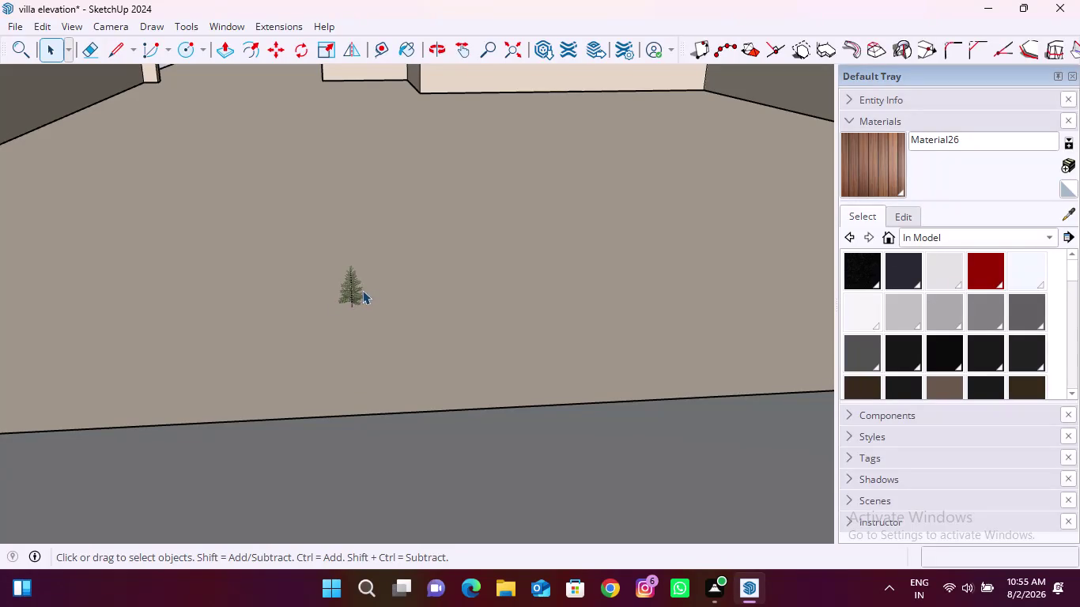
Attempt to resize the pine tree on the porch with Scale, then cancel.
click(358, 291)
key(s)
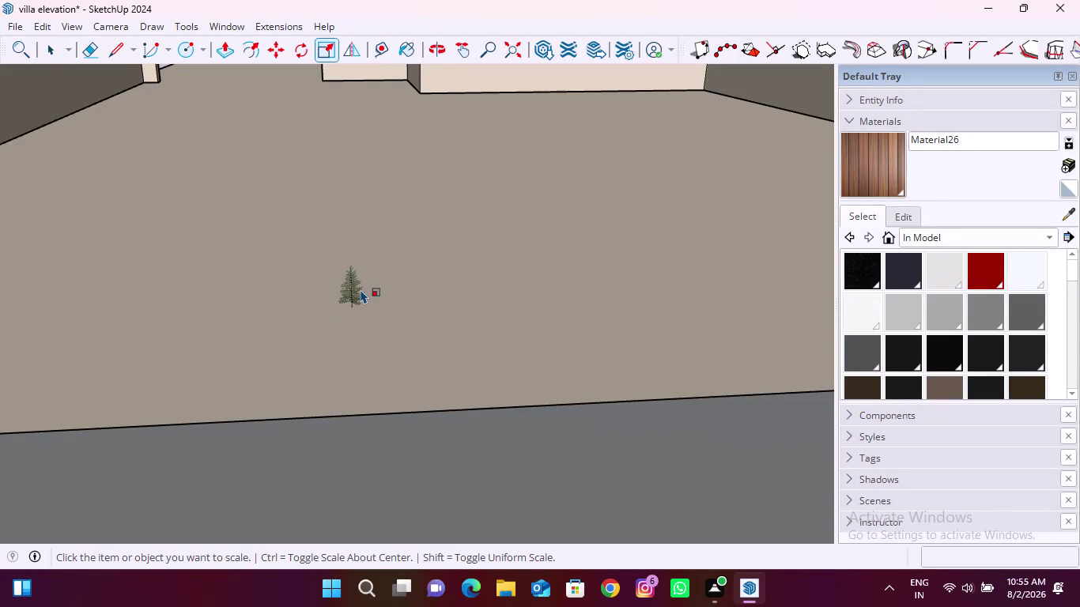
drag(361, 282, 402, 277)
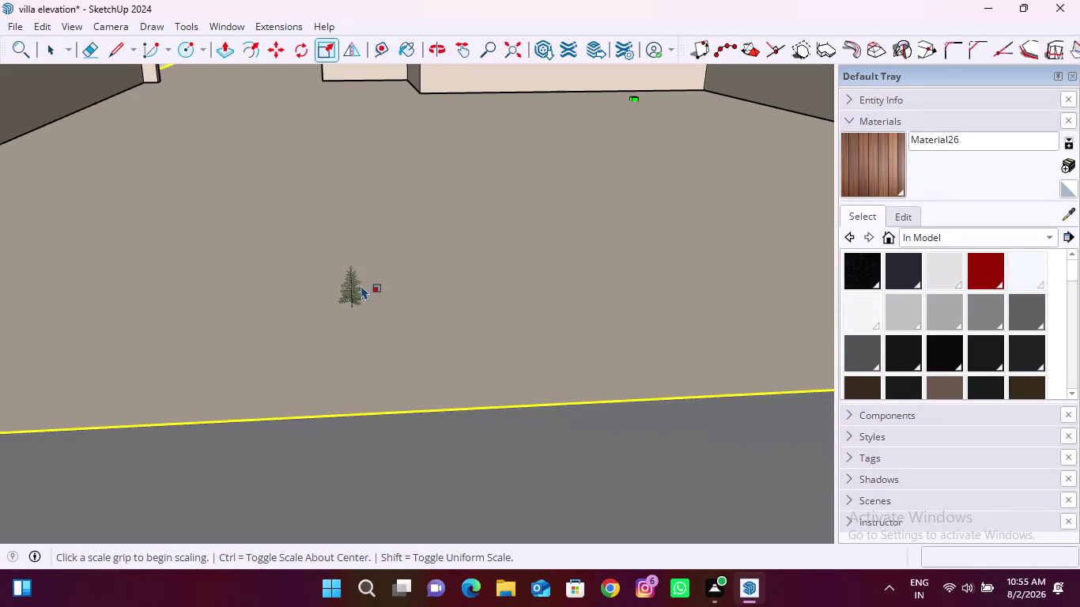
scroll(down, 3)
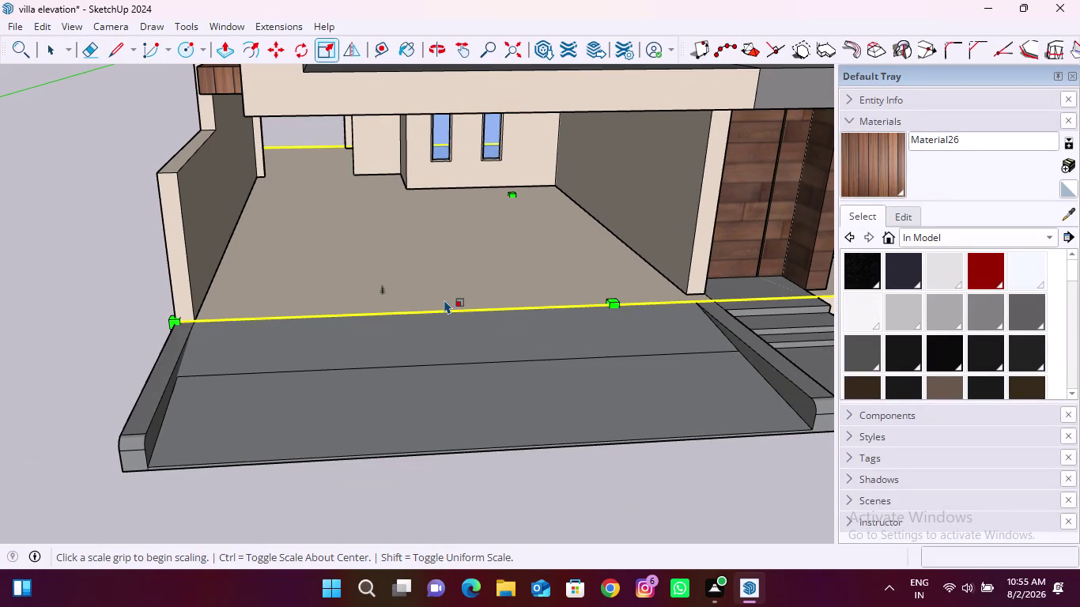
key(Escape)
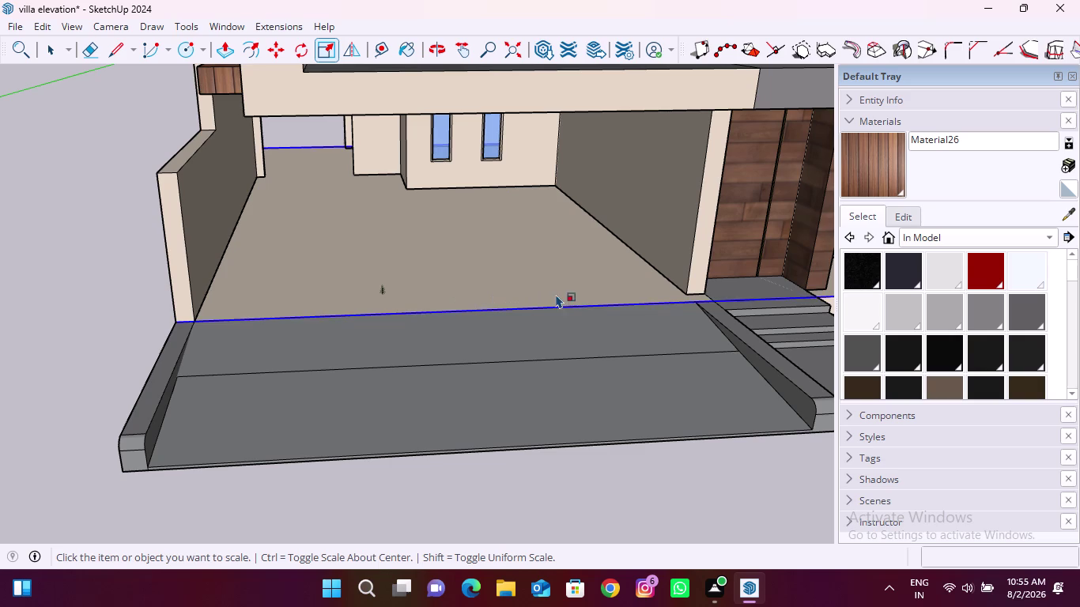
key(Escape)
click(384, 291)
scroll(up, 3)
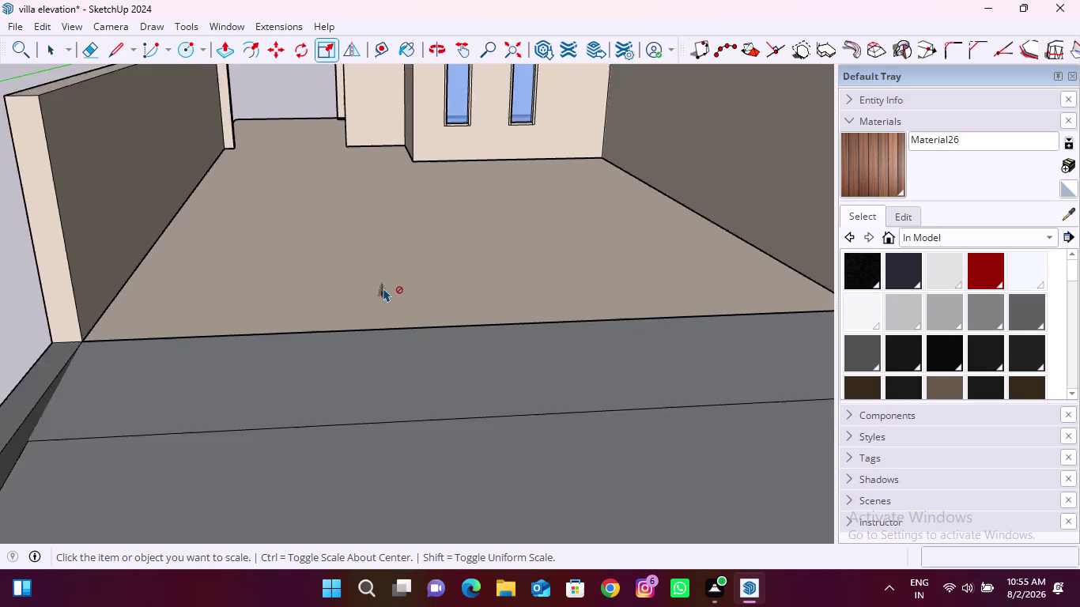
scroll(up, 3)
click(383, 291)
click(384, 298)
key(Escape)
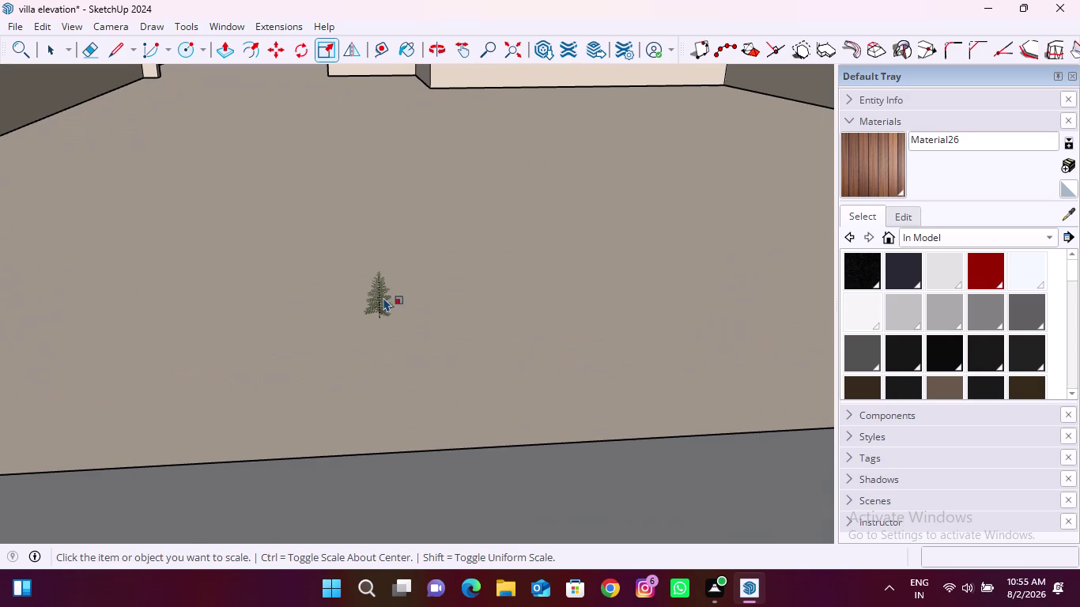
key(space)
Move the pine tree off the porch onto the ground in front of the villa.
click(383, 297)
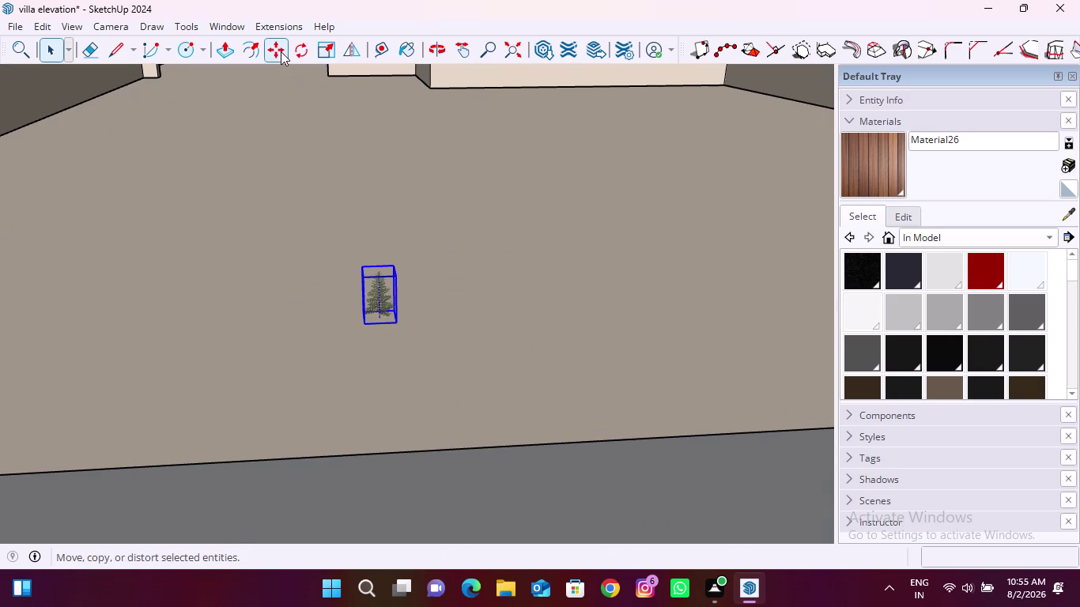
click(281, 52)
click(388, 280)
scroll(down, 3)
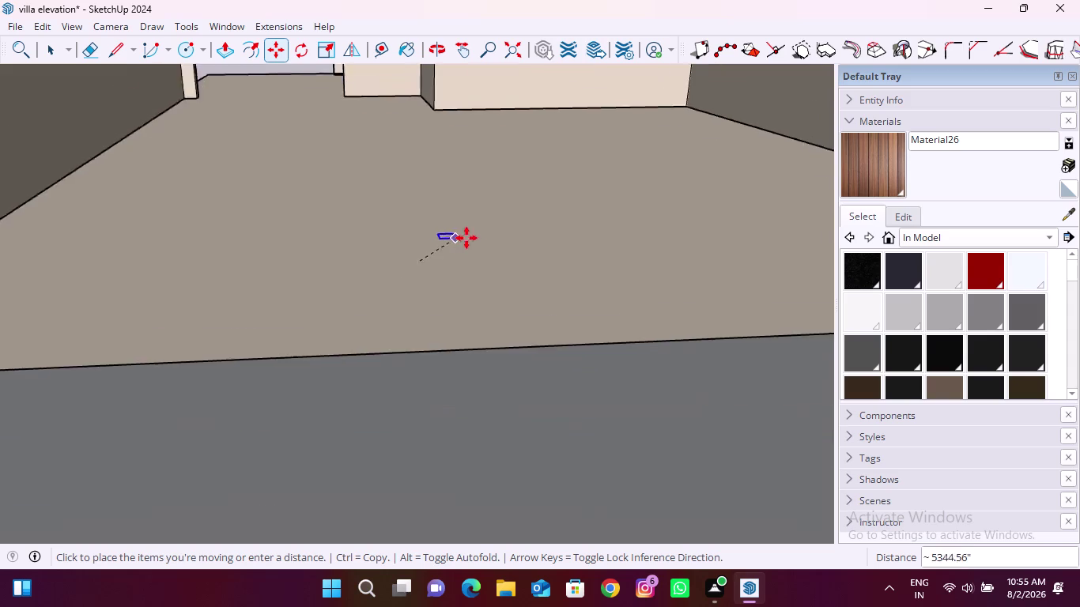
scroll(down, 3)
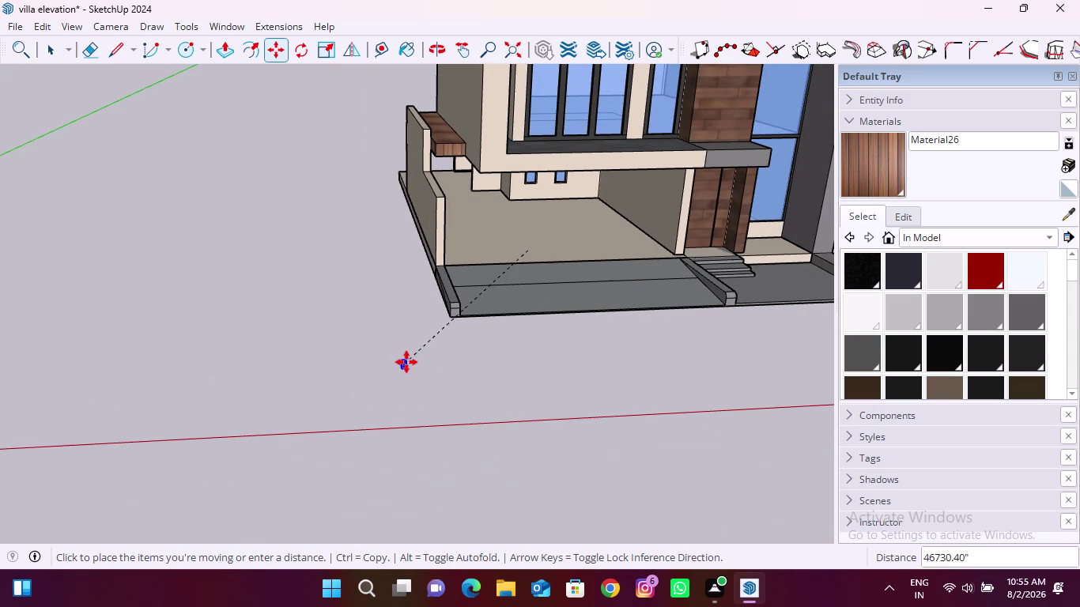
click(368, 371)
scroll(up, 3)
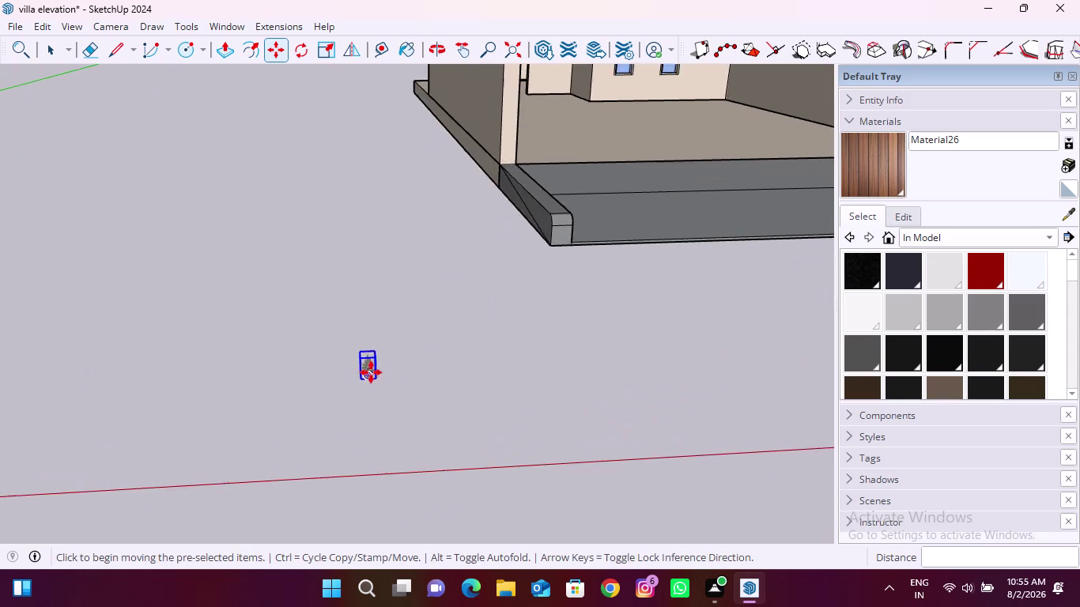
scroll(up, 3)
key(space)
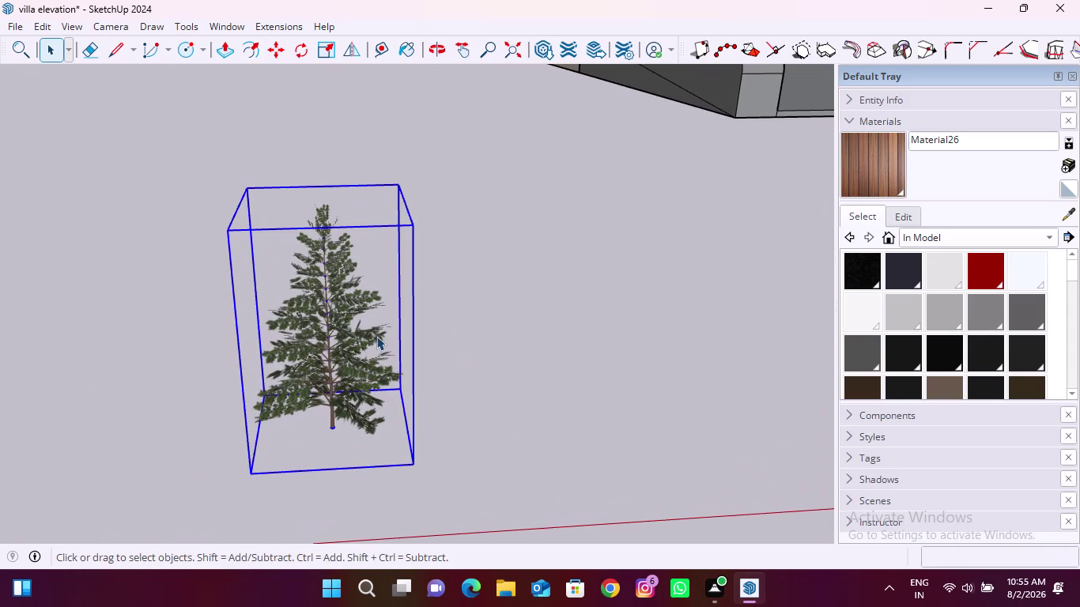
Scale the tree down to a small size and bring the villa back into view.
key(s)
scroll(down, 3)
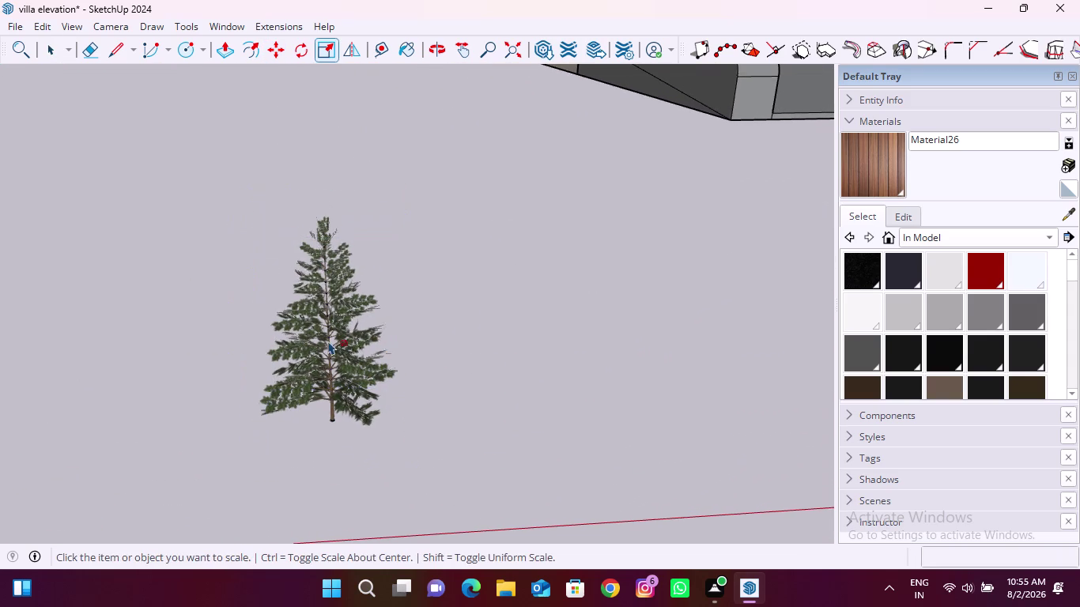
scroll(down, 3)
click(320, 347)
drag(306, 354, 307, 355)
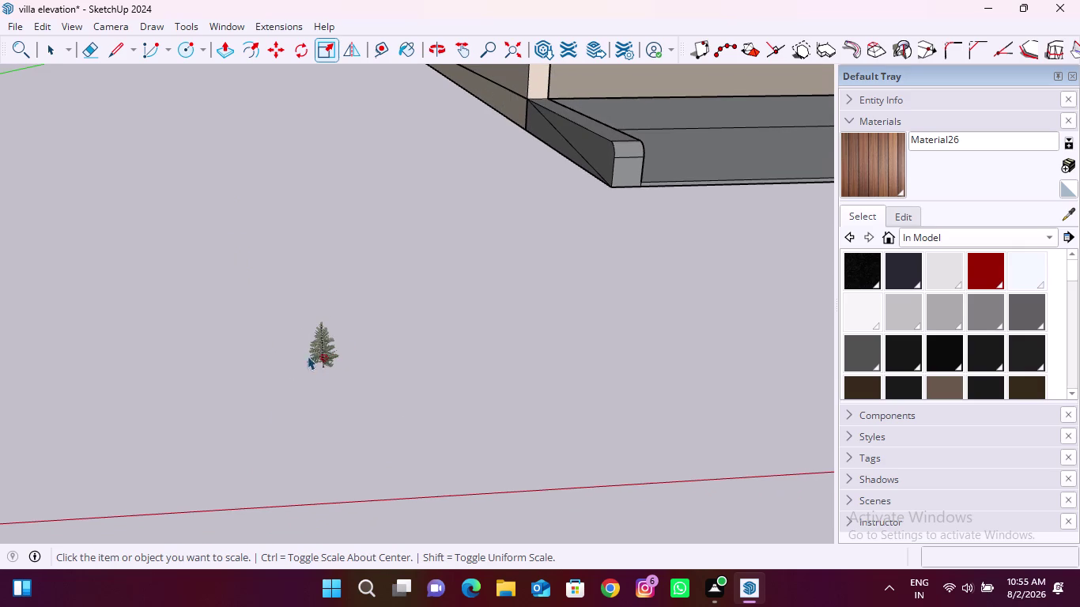
drag(307, 355, 329, 349)
drag(337, 347, 346, 343)
drag(366, 337, 349, 336)
drag(345, 336, 372, 337)
scroll(down, 3)
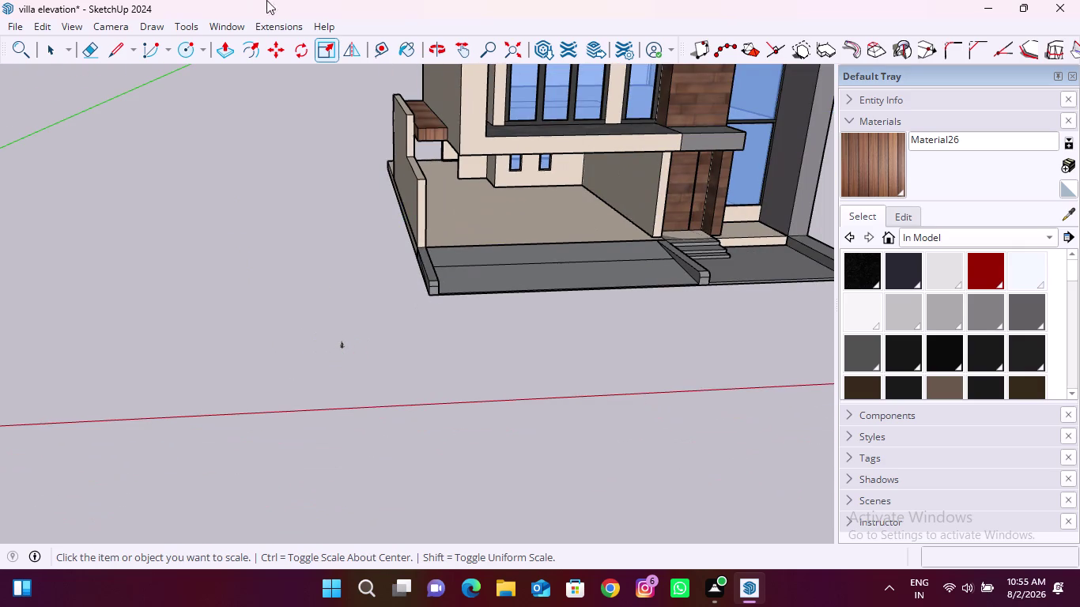
click(228, 26)
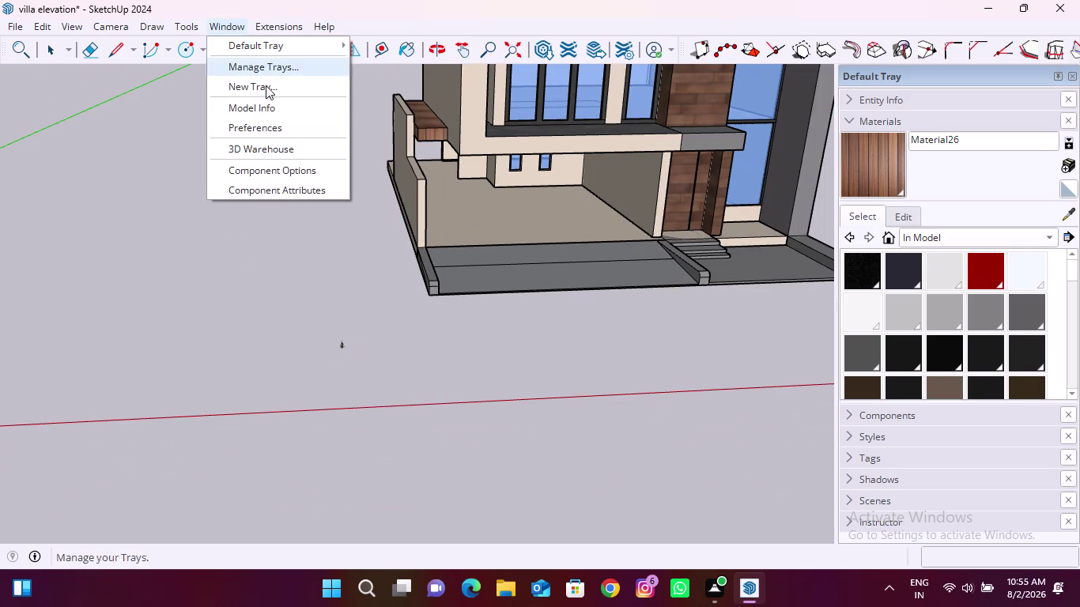
Download a tree from 3D Warehouse results into the villa file, dismissing the version warning.
click(263, 150)
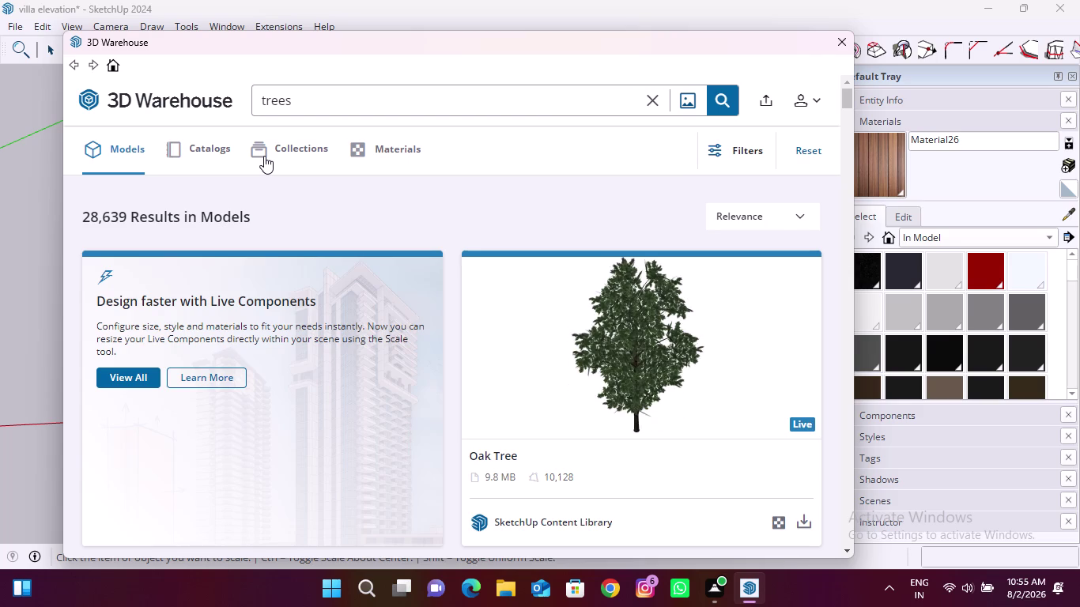
scroll(down, 3)
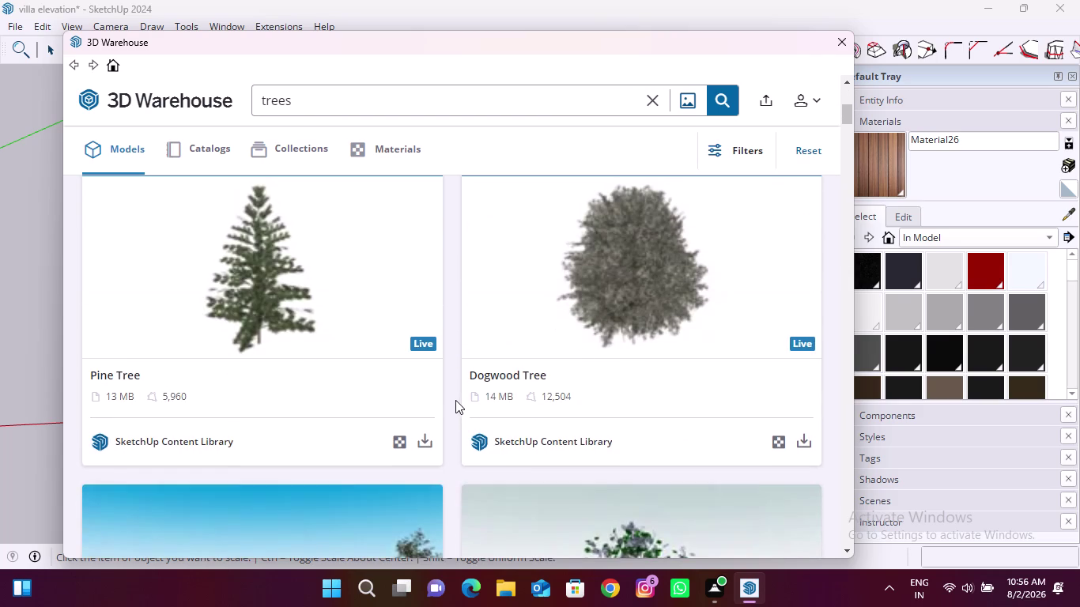
scroll(down, 3)
scroll(down, 3)
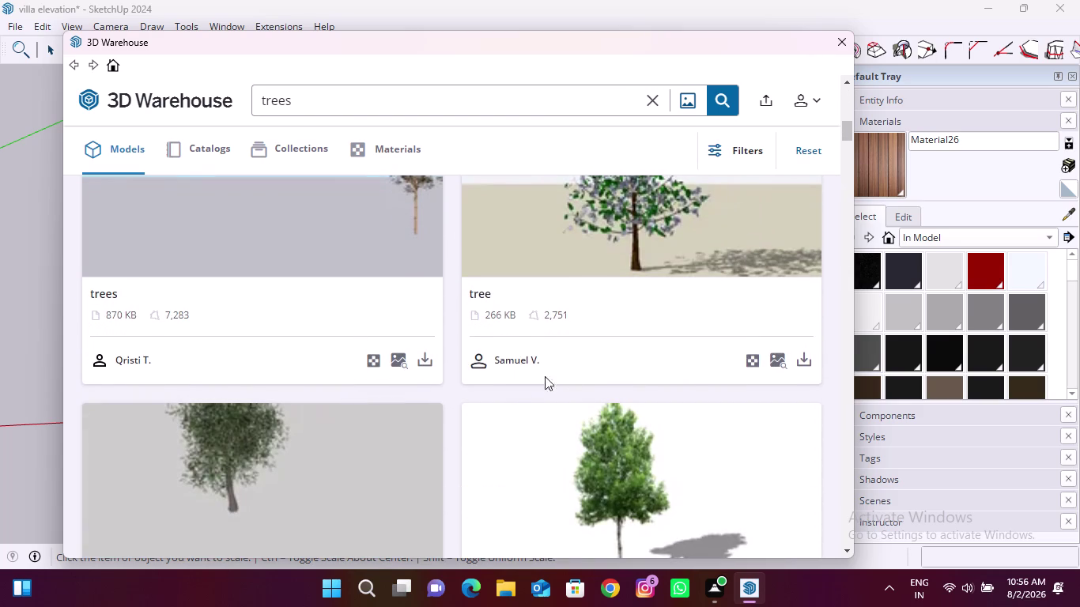
click(801, 361)
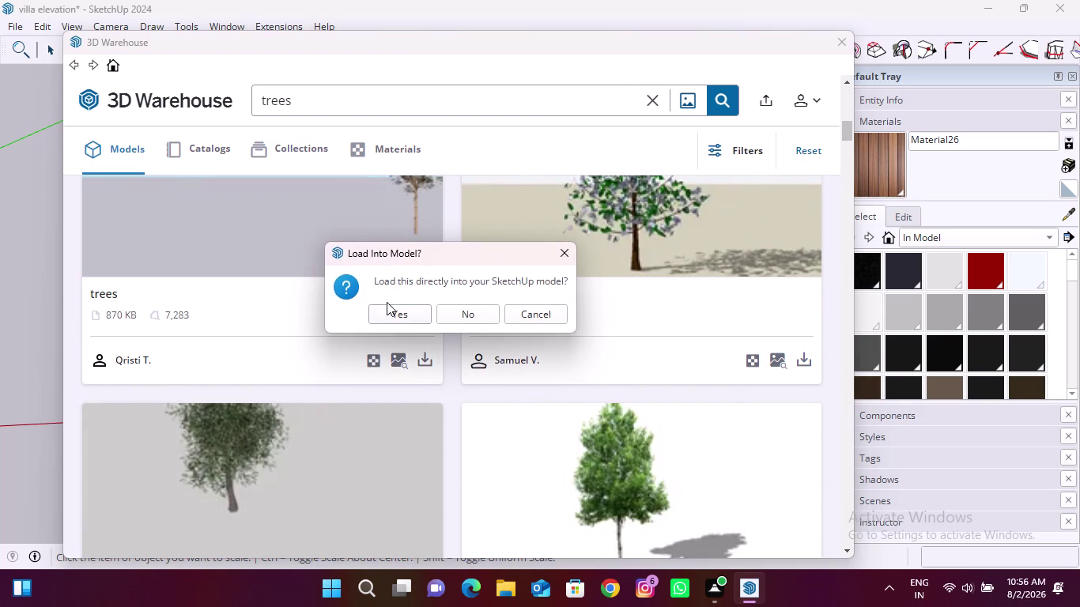
click(386, 302)
click(388, 309)
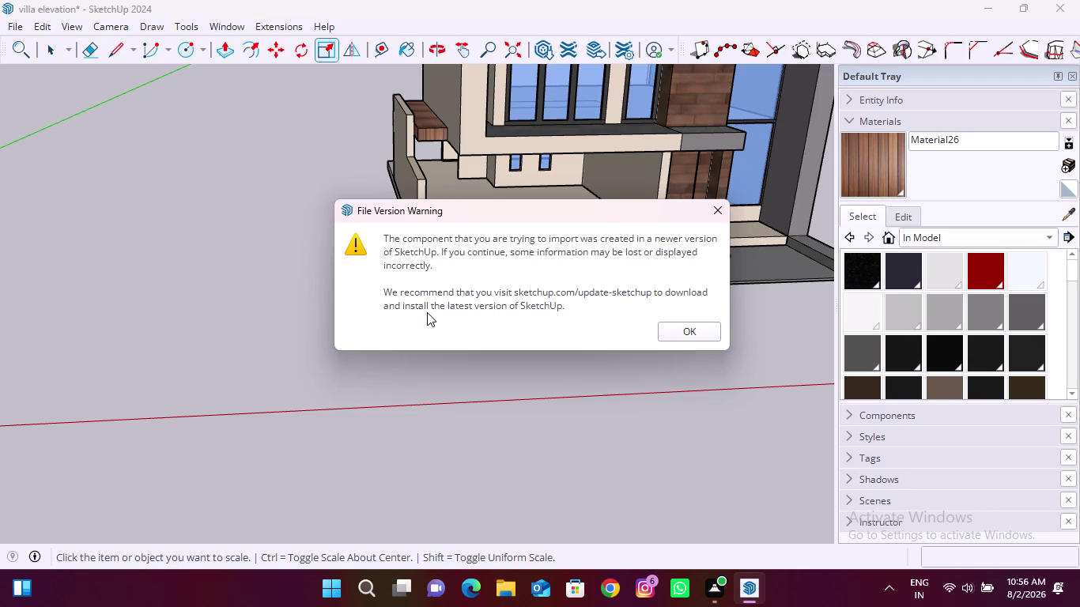
click(698, 325)
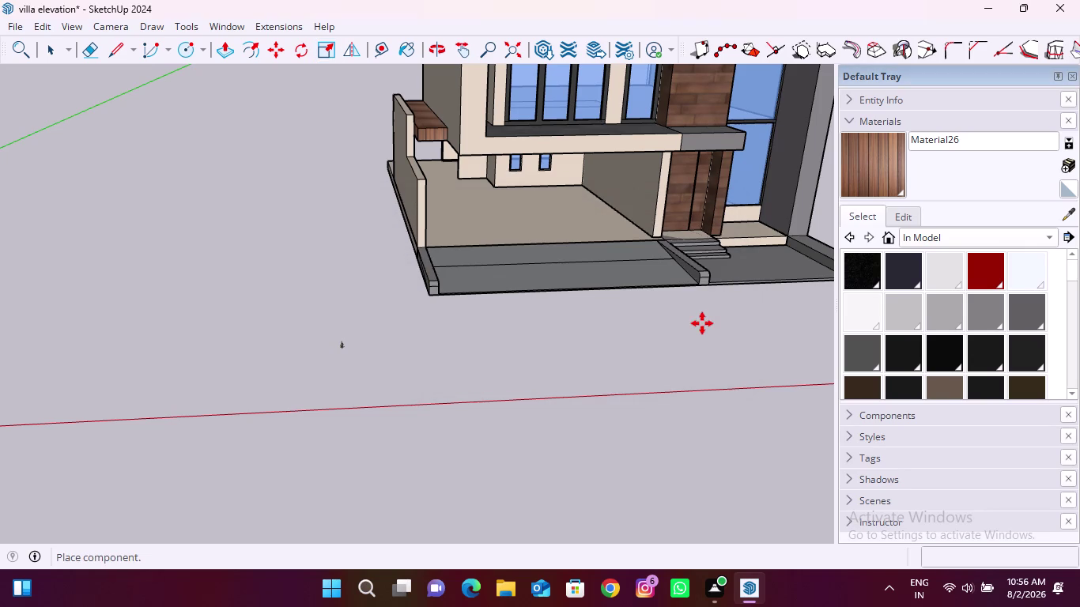
Place the imported tree in the scene near the porch.
click(412, 346)
scroll(up, 3)
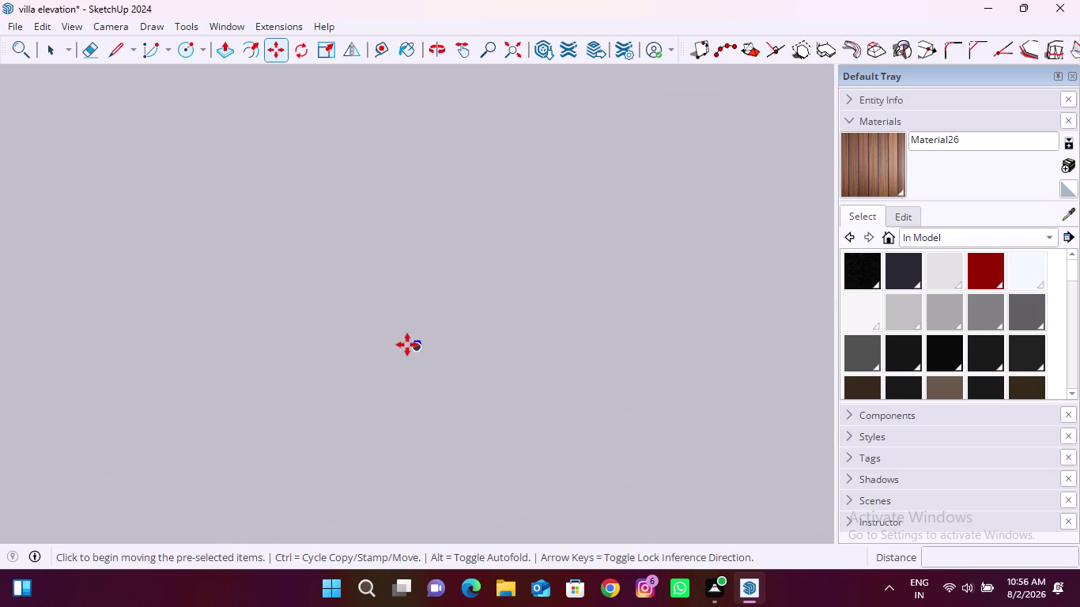
scroll(up, 3)
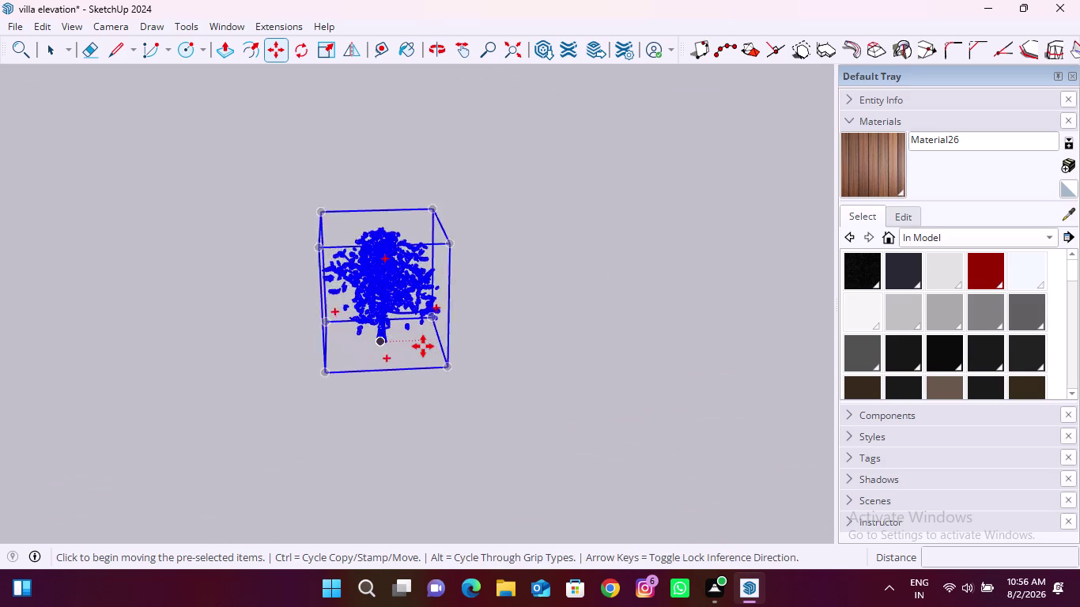
scroll(up, 3)
key(space)
scroll(down, 3)
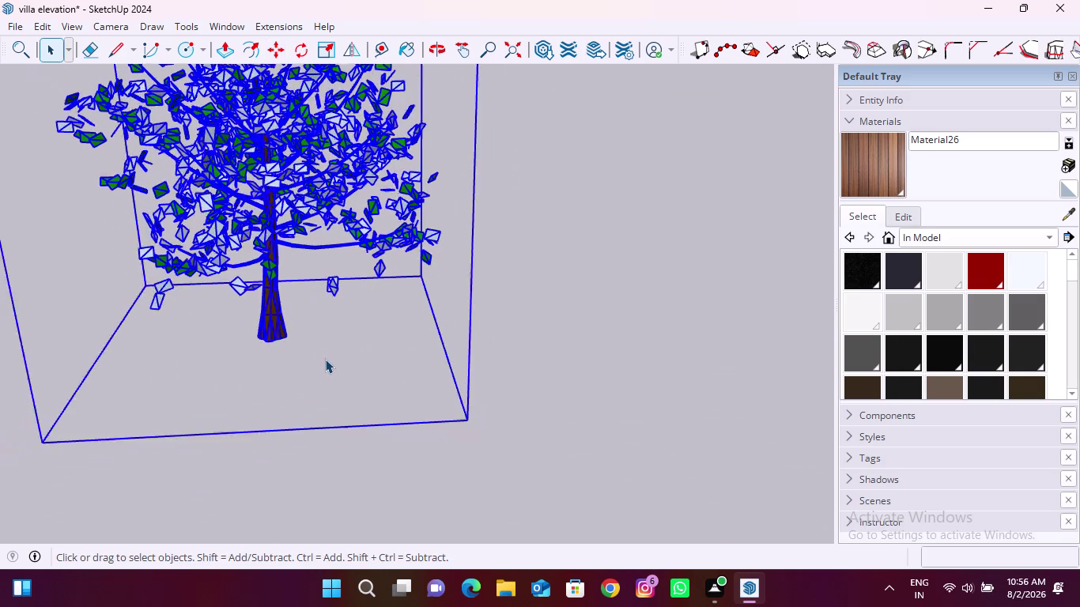
Scale the imported tree uniformly, settling on a smaller final size.
key(s)
scroll(down, 3)
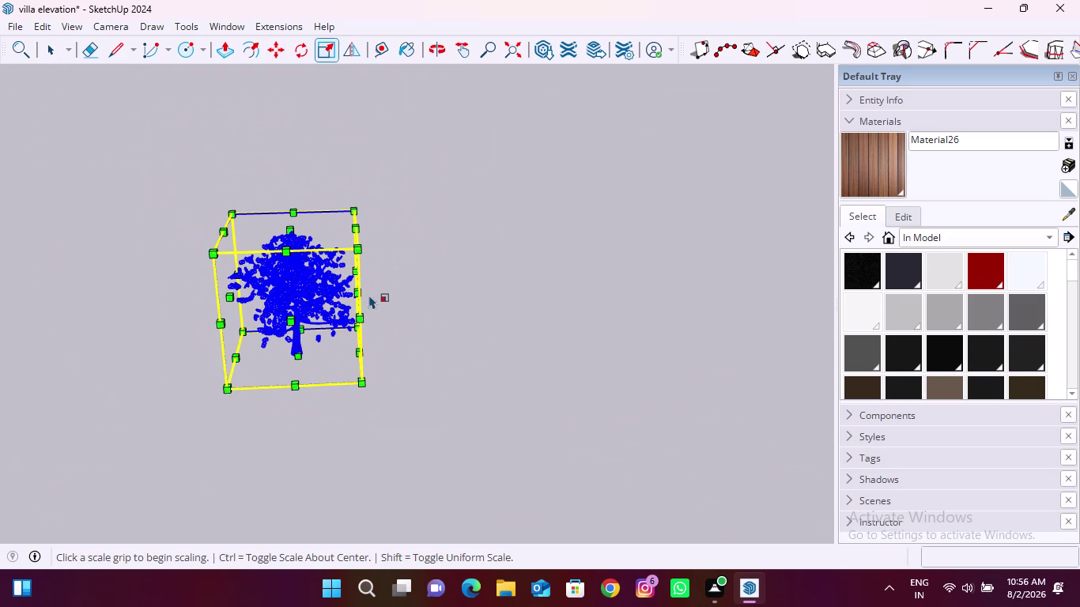
drag(358, 250, 470, 165)
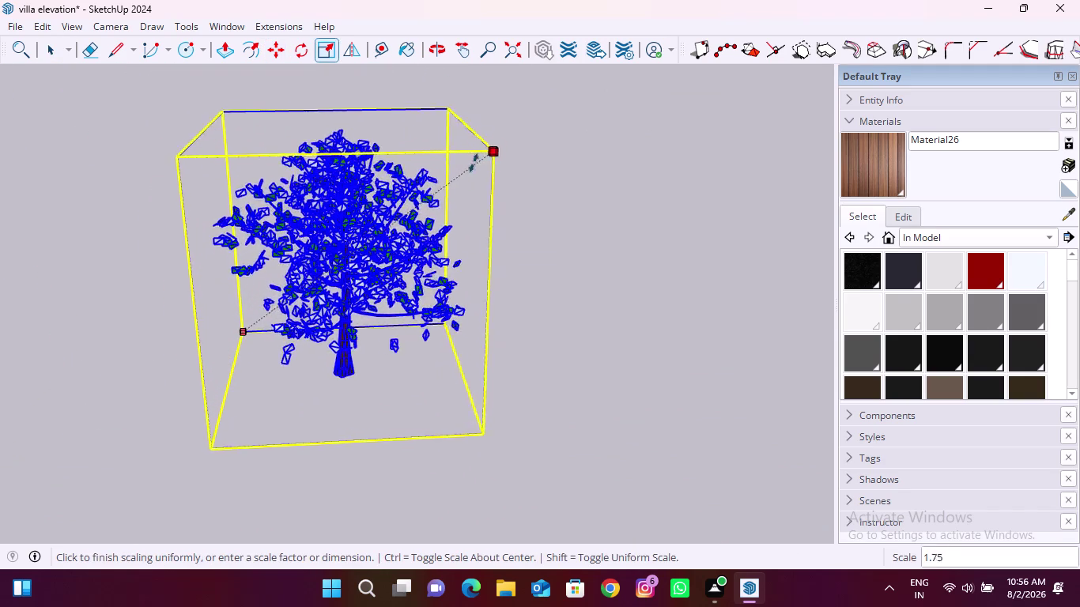
drag(470, 164, 309, 289)
scroll(down, 3)
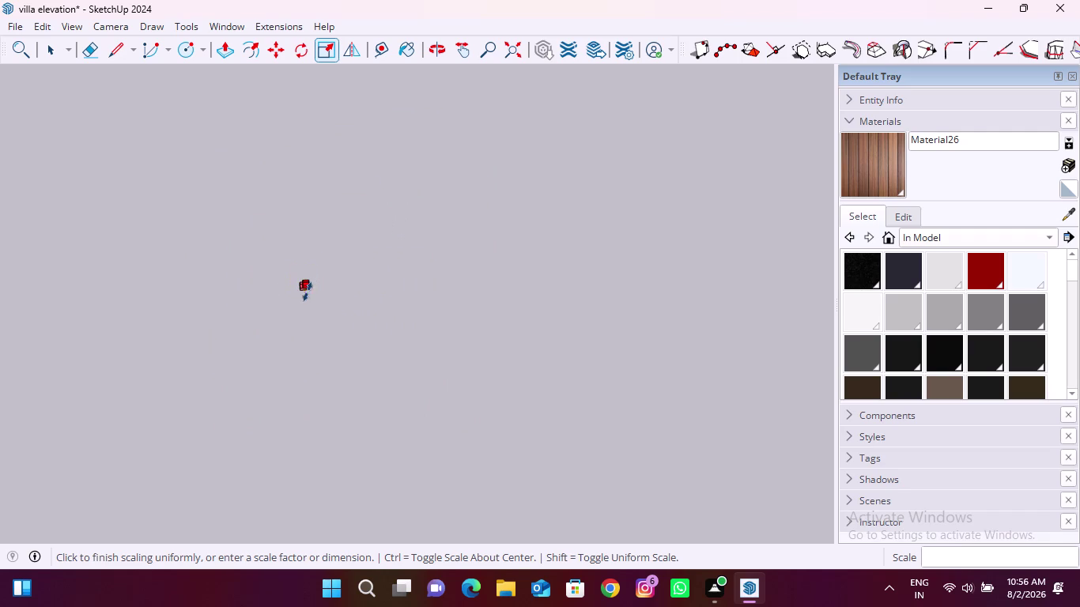
scroll(down, 3)
drag(309, 289, 388, 235)
scroll(down, 3)
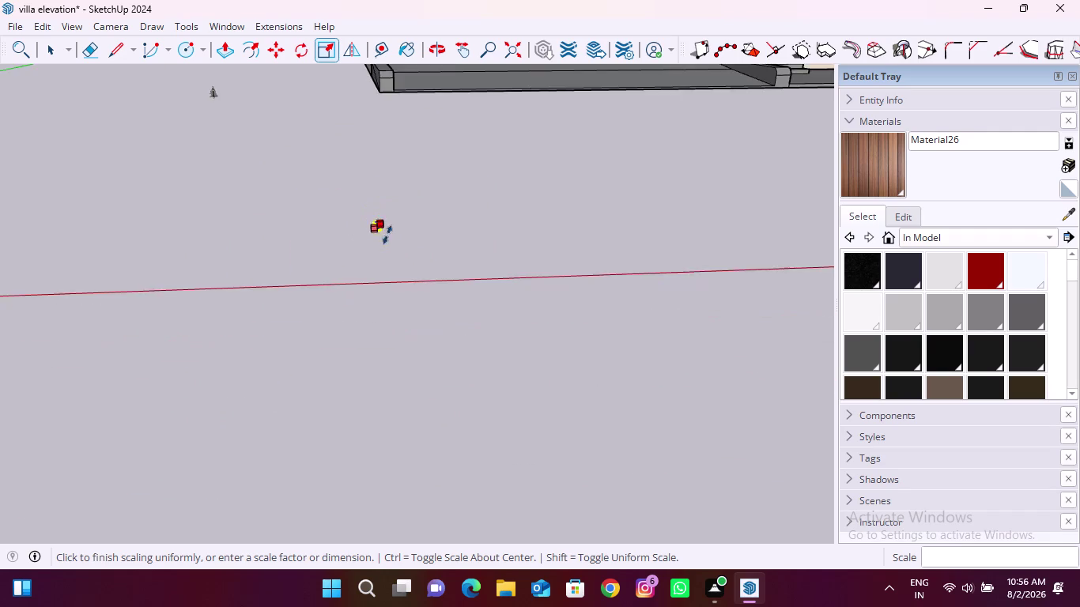
scroll(down, 3)
drag(388, 235, 523, 127)
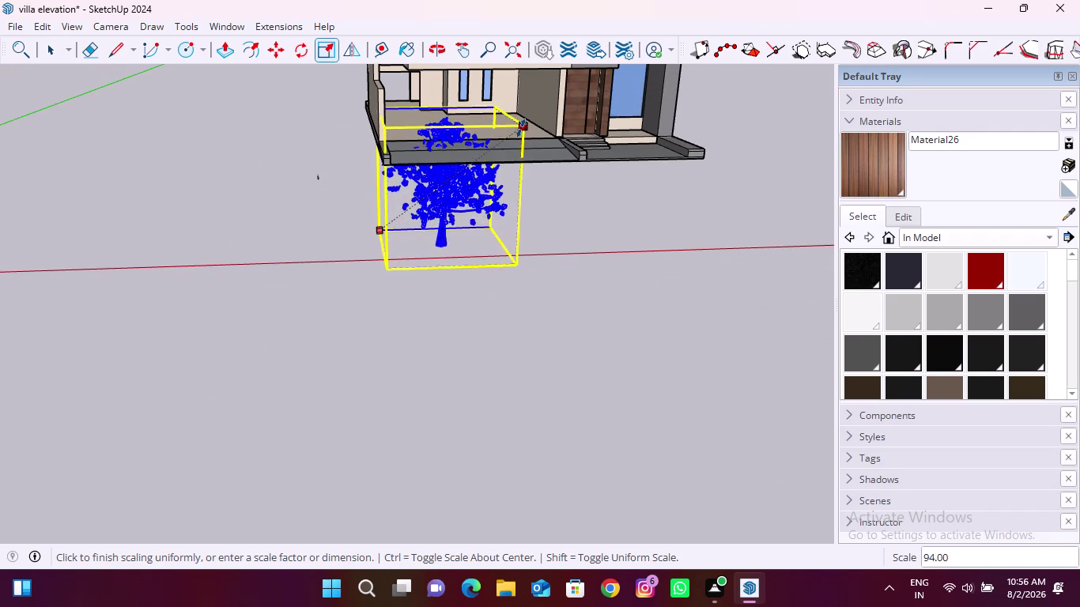
drag(523, 127, 484, 145)
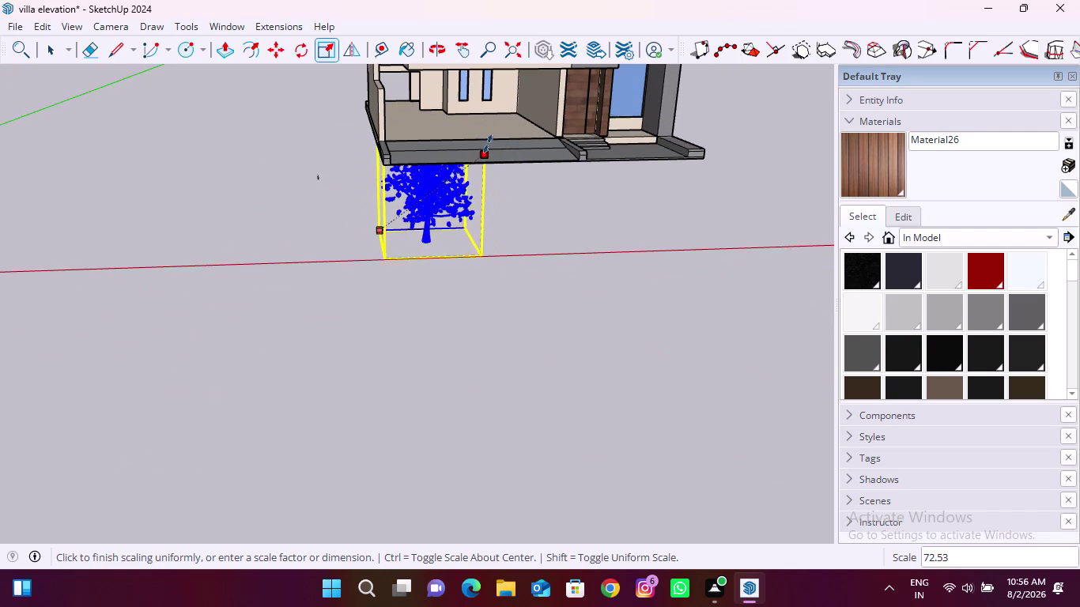
drag(484, 145, 549, 128)
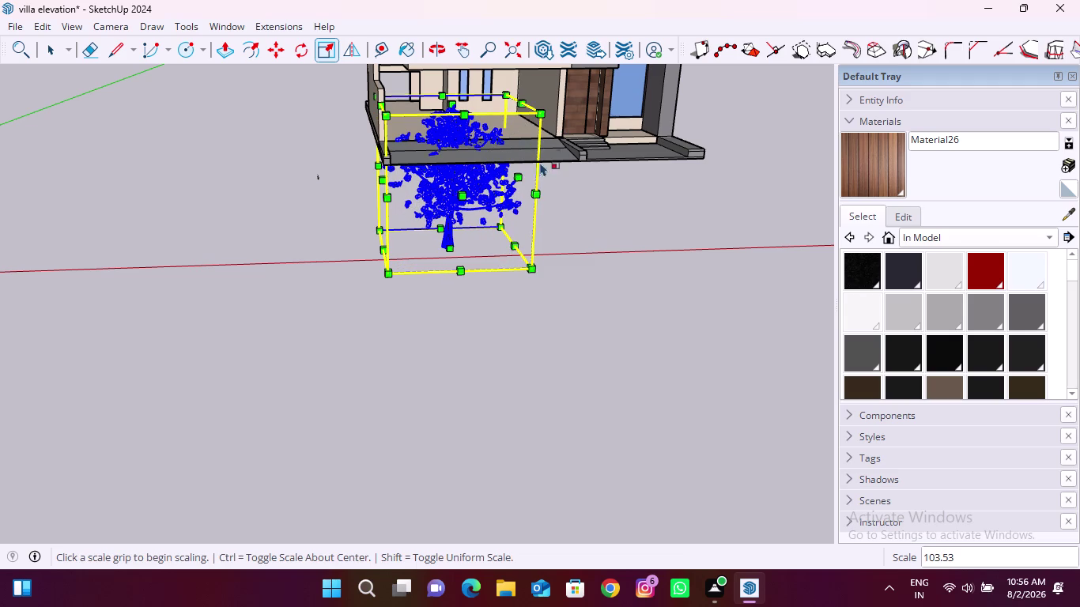
key(space)
Deselect, bring the tree under the porch into view, and select it.
click(580, 261)
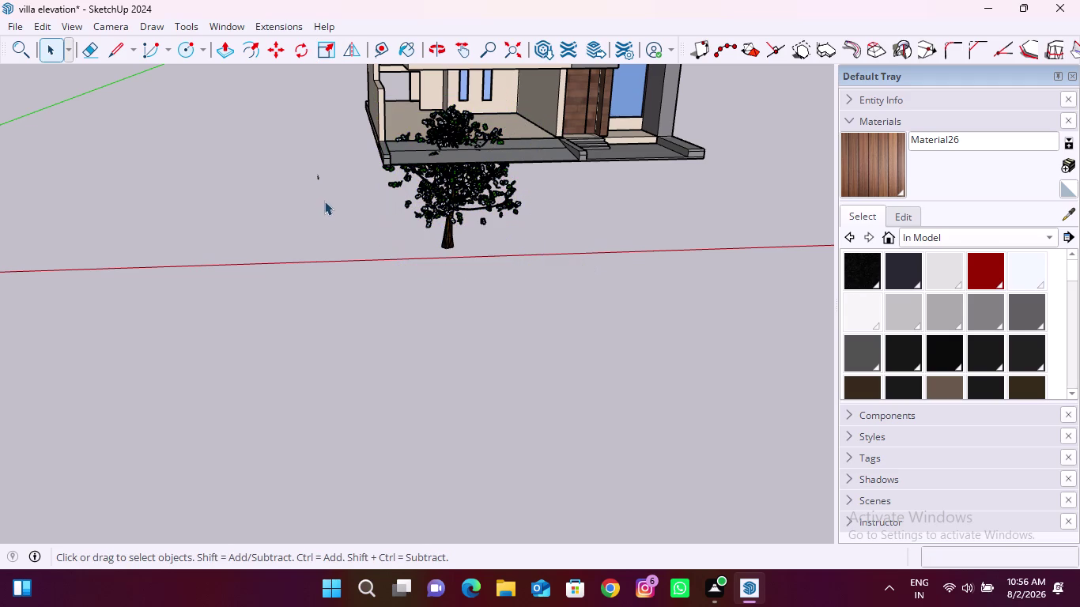
scroll(up, 3)
drag(292, 163, 348, 207)
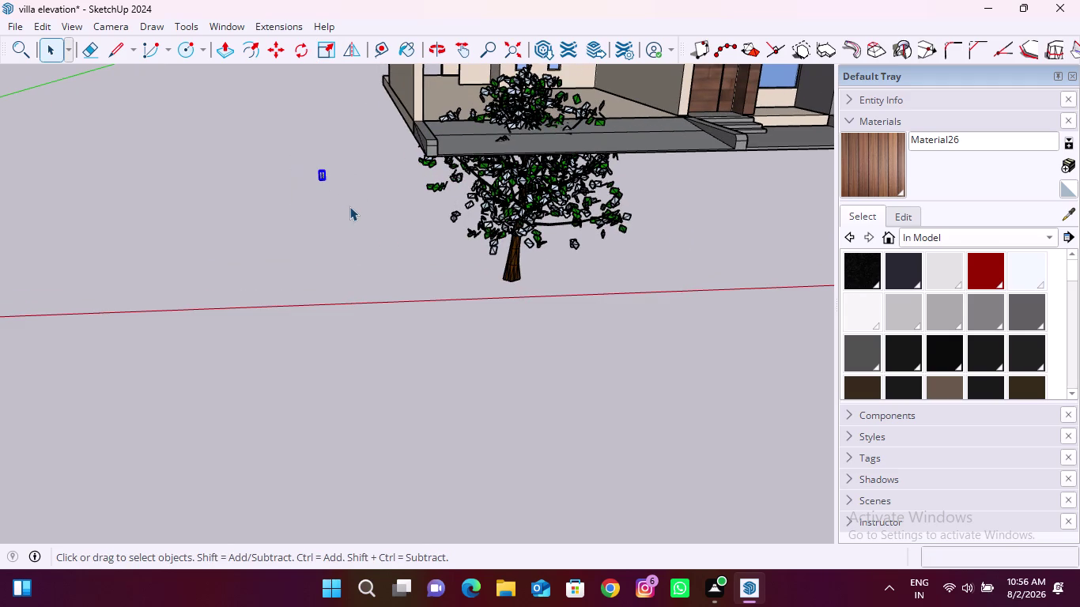
key(Delete)
click(524, 239)
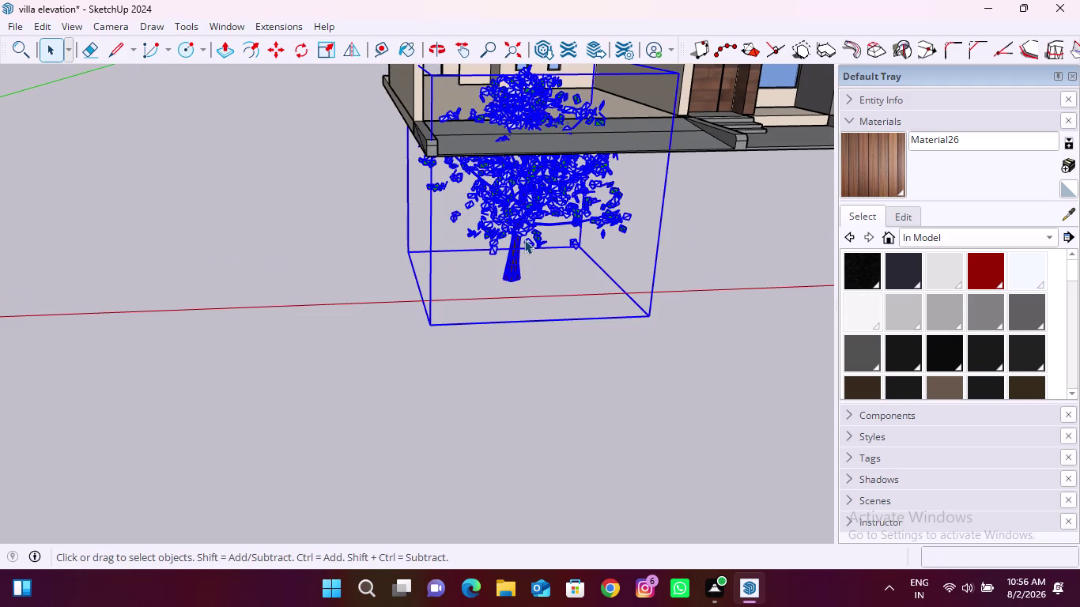
Move the tree by its base corner against the house's left base.
key(m)
click(438, 328)
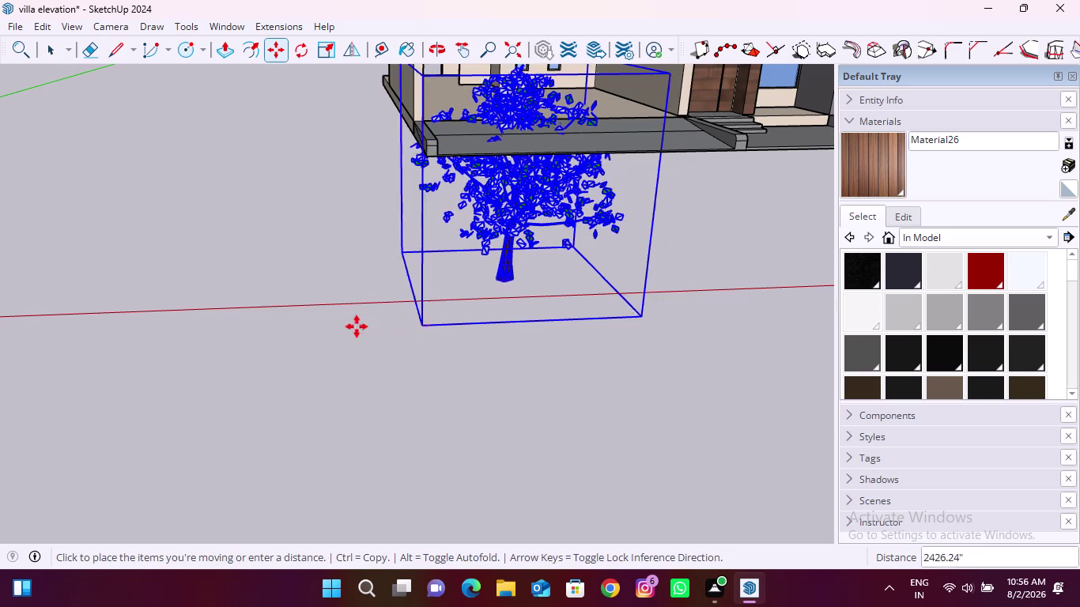
click(95, 245)
scroll(down, 3)
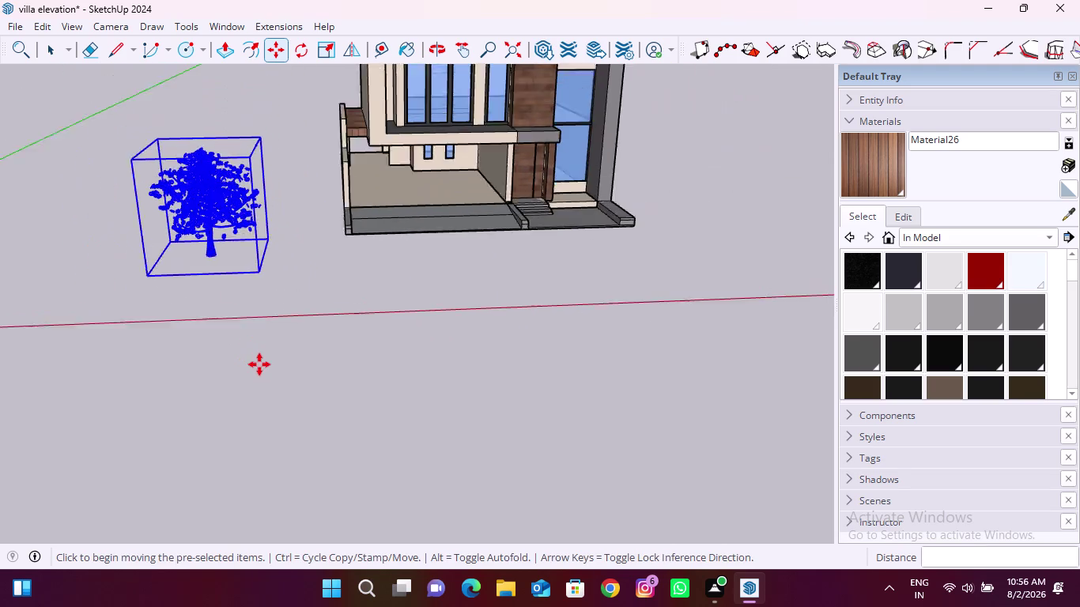
scroll(down, 3)
scroll(up, 3)
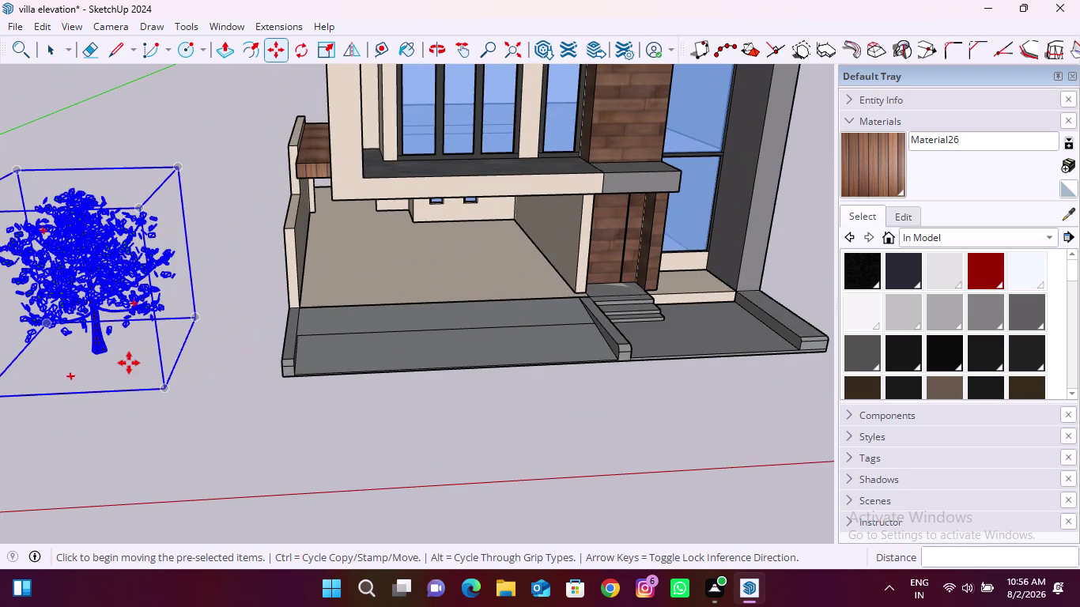
click(158, 388)
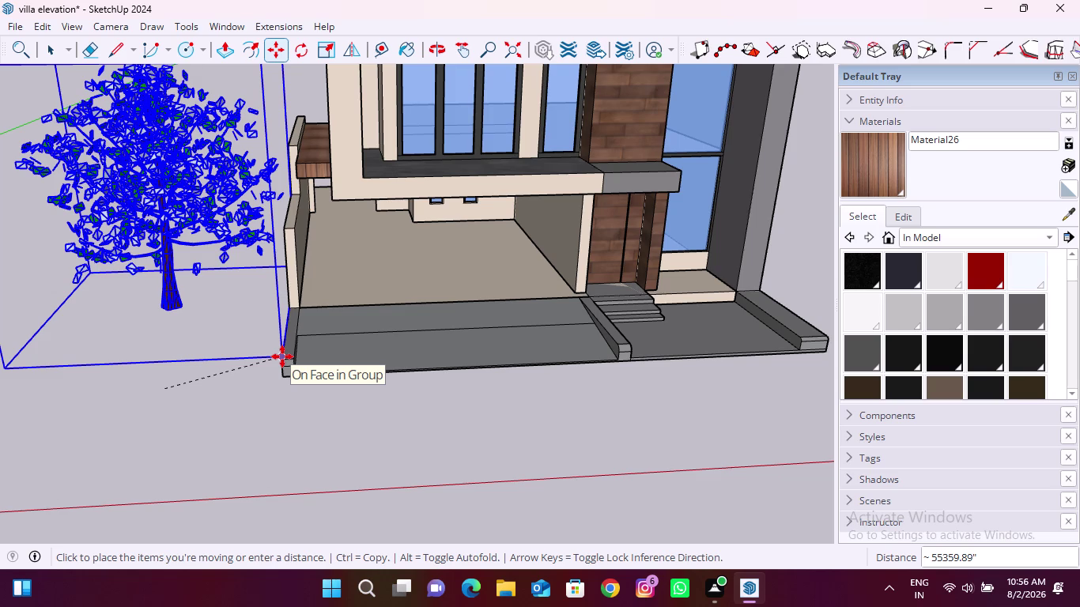
click(282, 356)
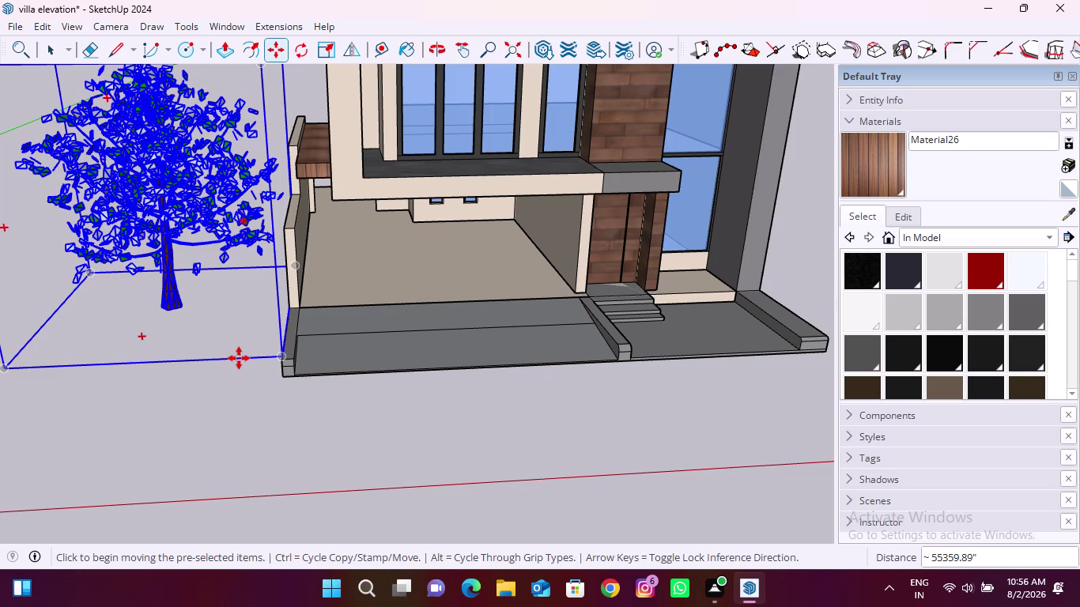
Place a copy of the tree beside the house and check it from an orbited view.
click(281, 354)
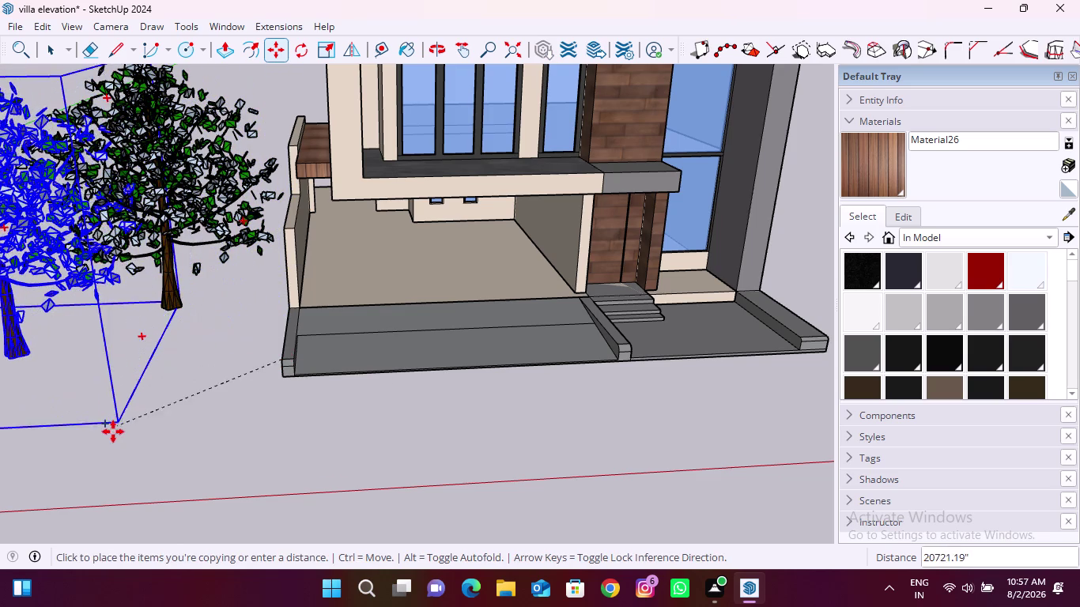
scroll(down, 3)
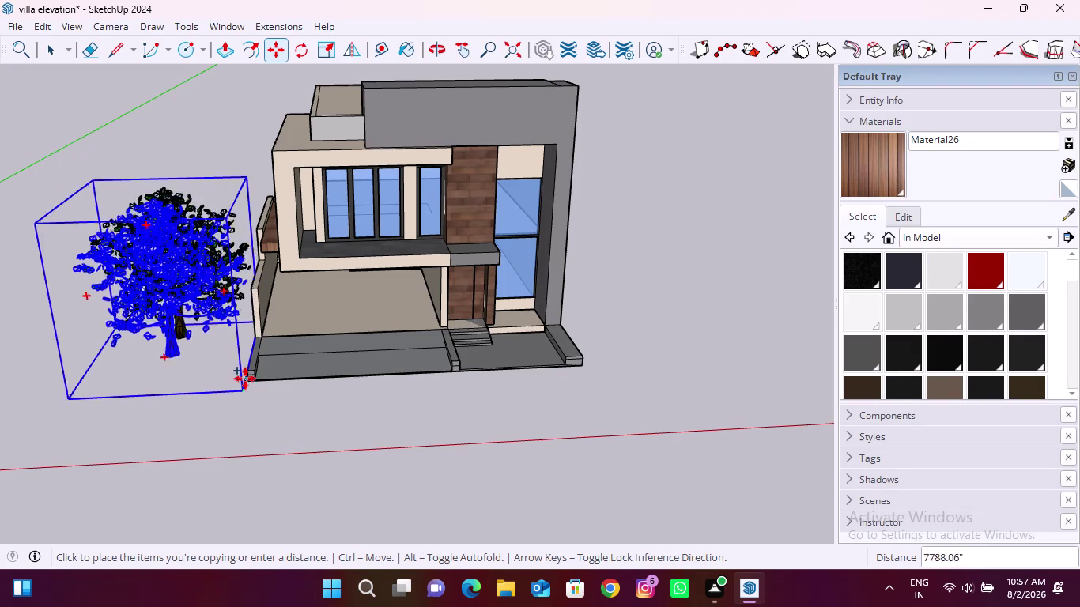
middle_drag(237, 321, 438, 299)
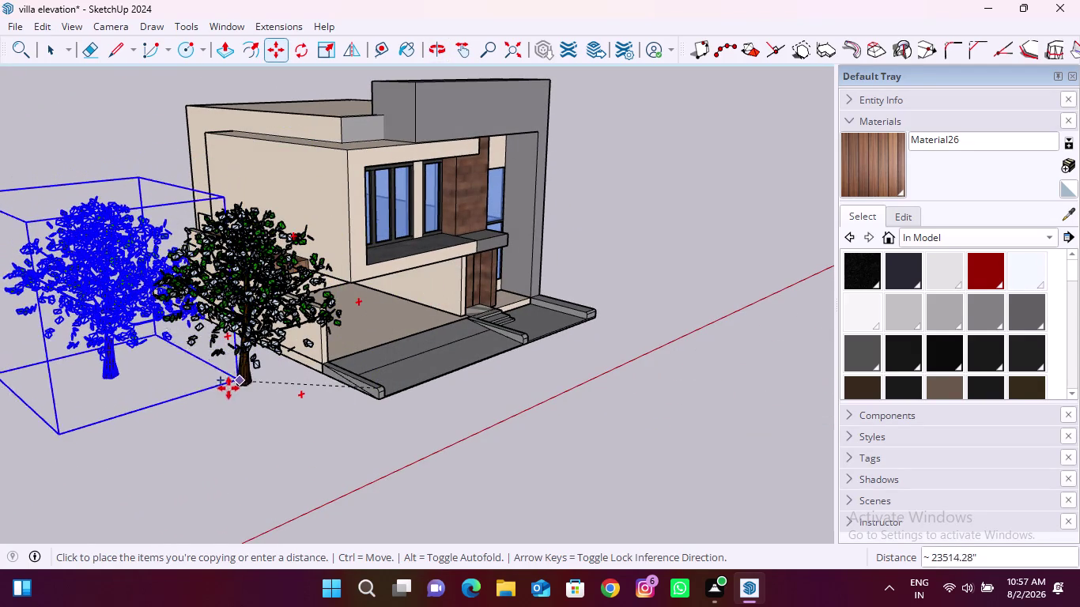
scroll(up, 3)
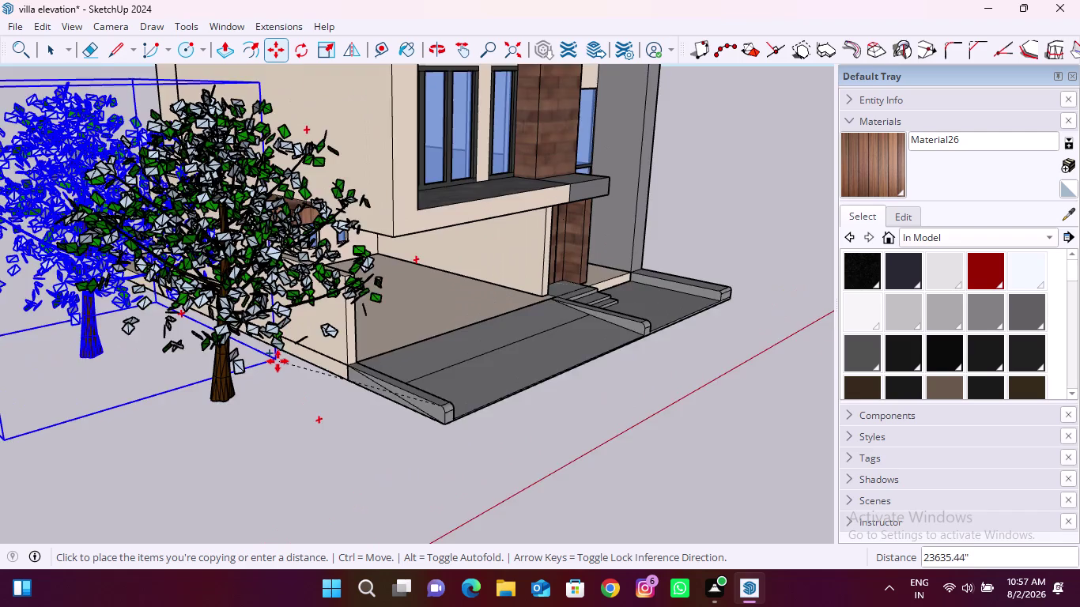
scroll(up, 3)
click(276, 347)
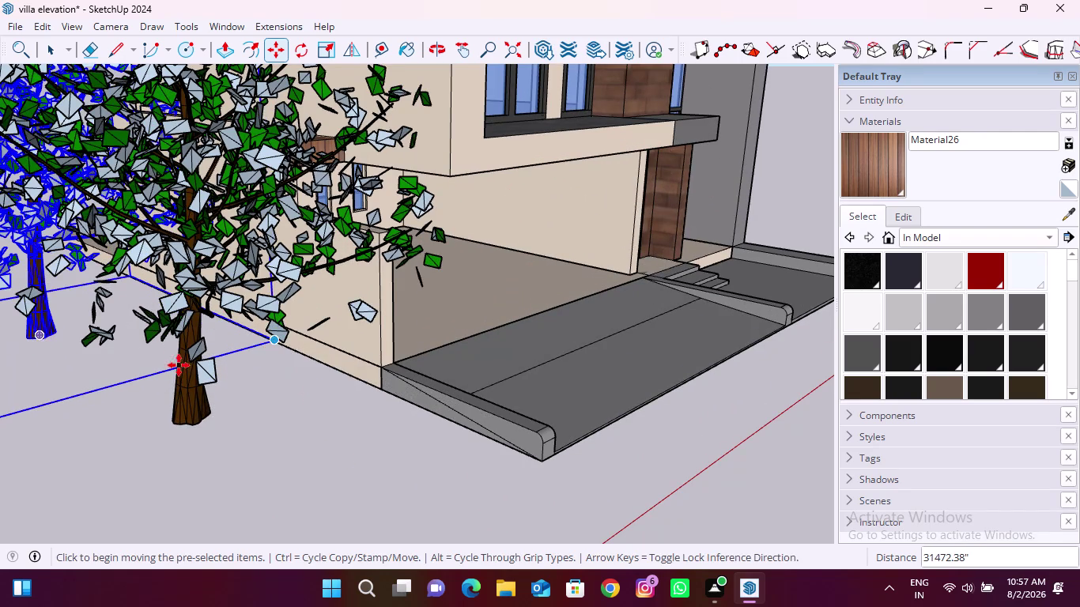
scroll(down, 3)
middle_drag(443, 353, 284, 389)
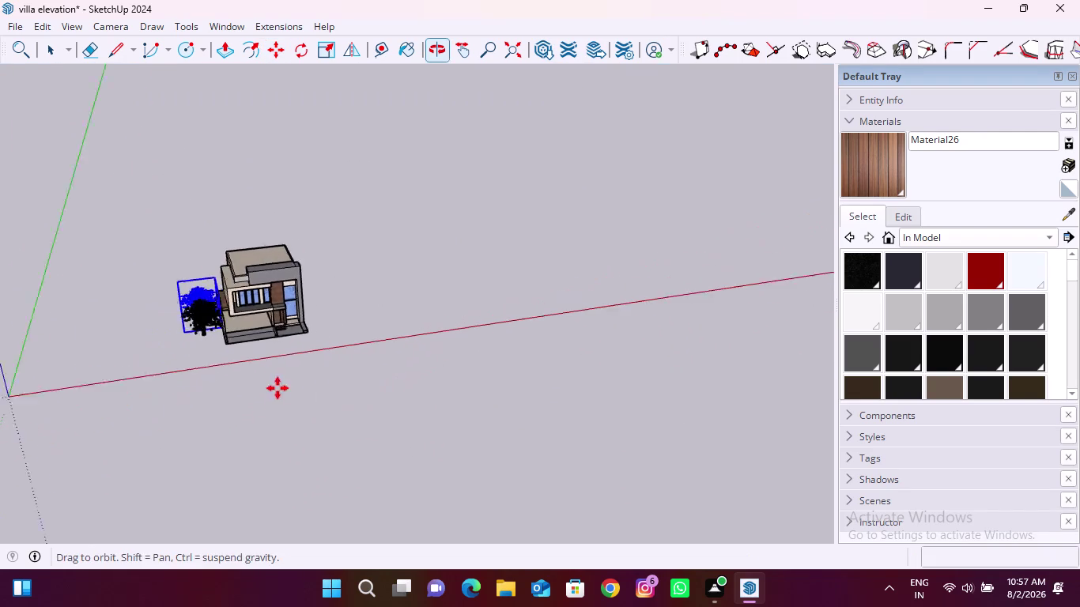
scroll(down, 3)
scroll(up, 3)
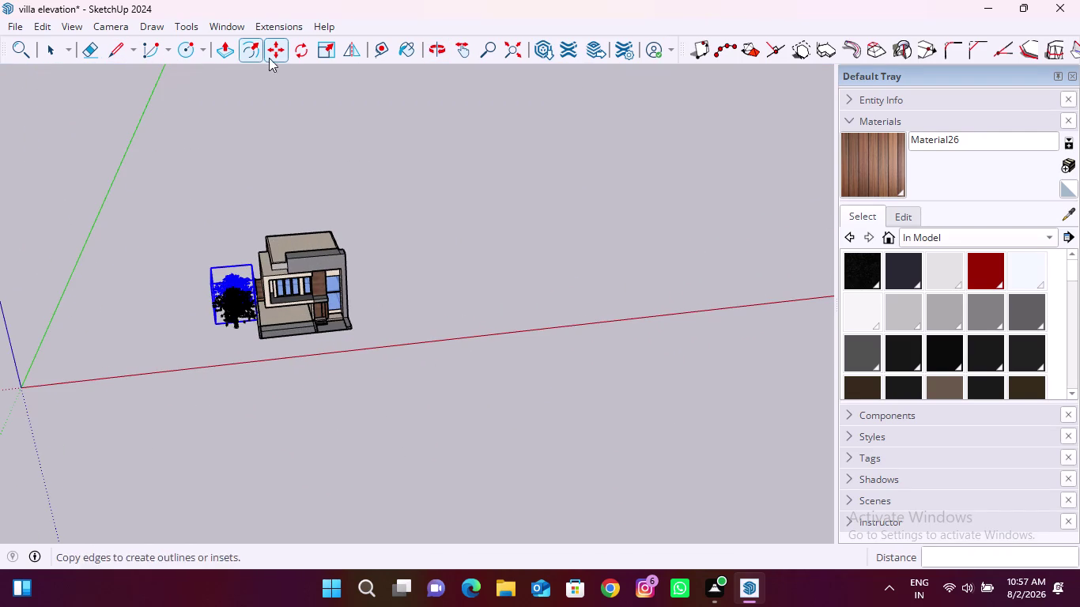
key(space)
click(207, 404)
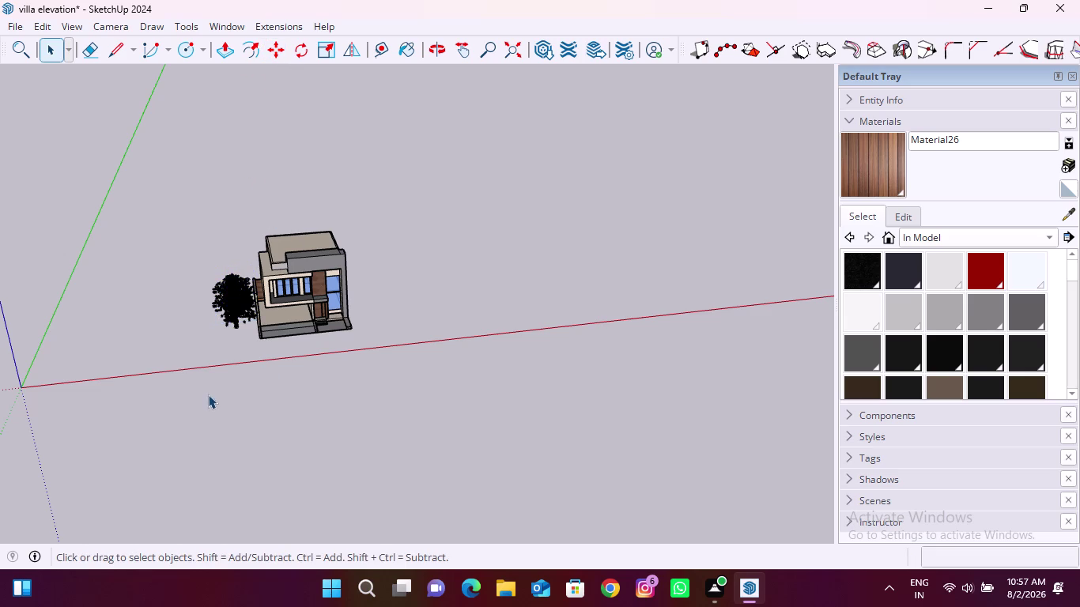
Move the tree beside the house further out to the front-left.
scroll(up, 3)
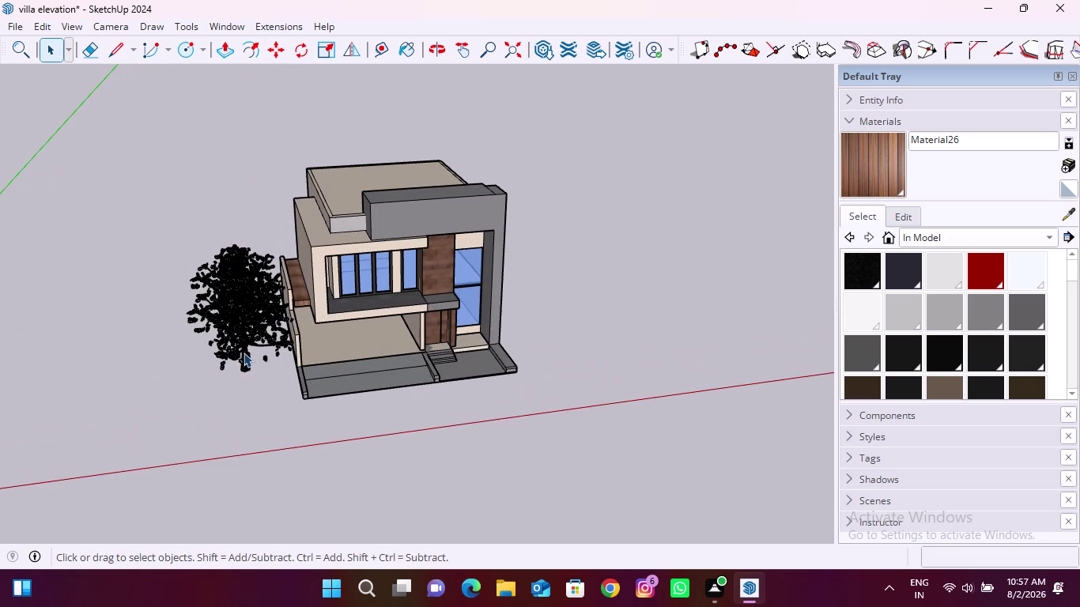
click(243, 353)
key(m)
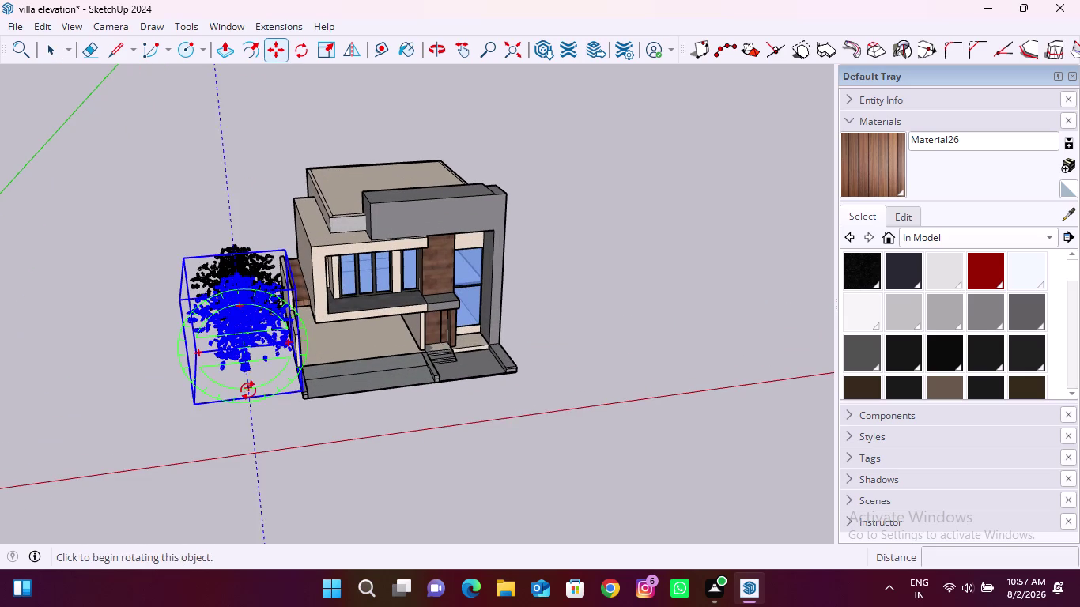
click(190, 406)
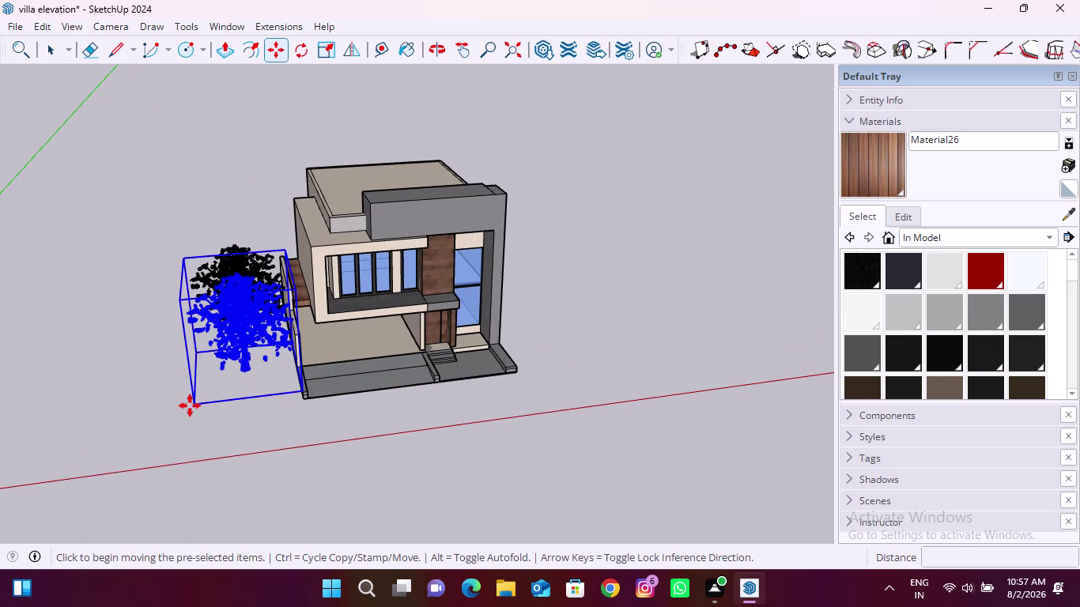
click(80, 429)
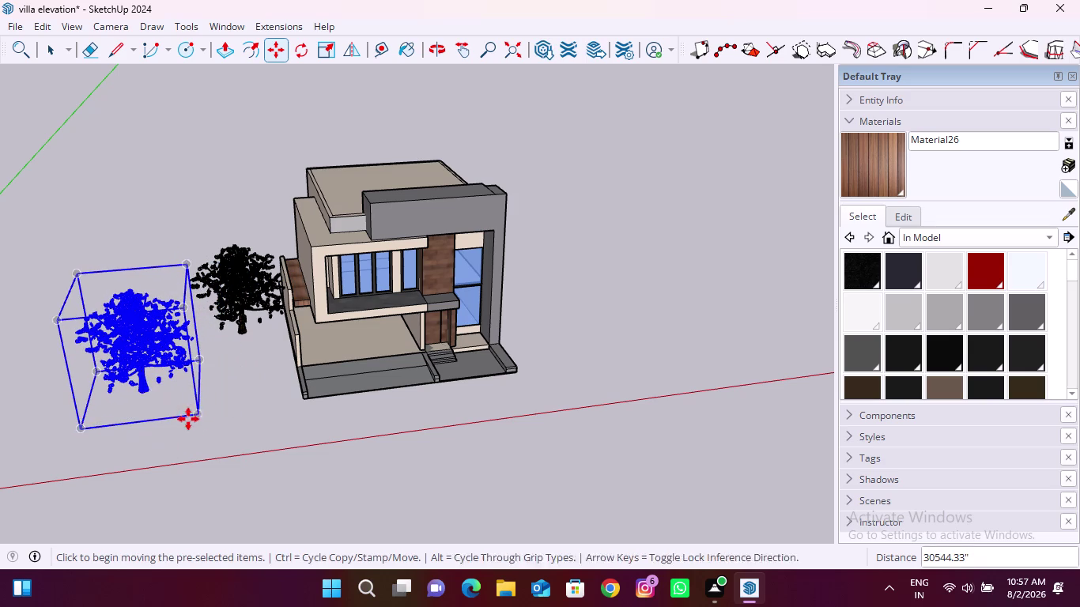
key(space)
click(261, 426)
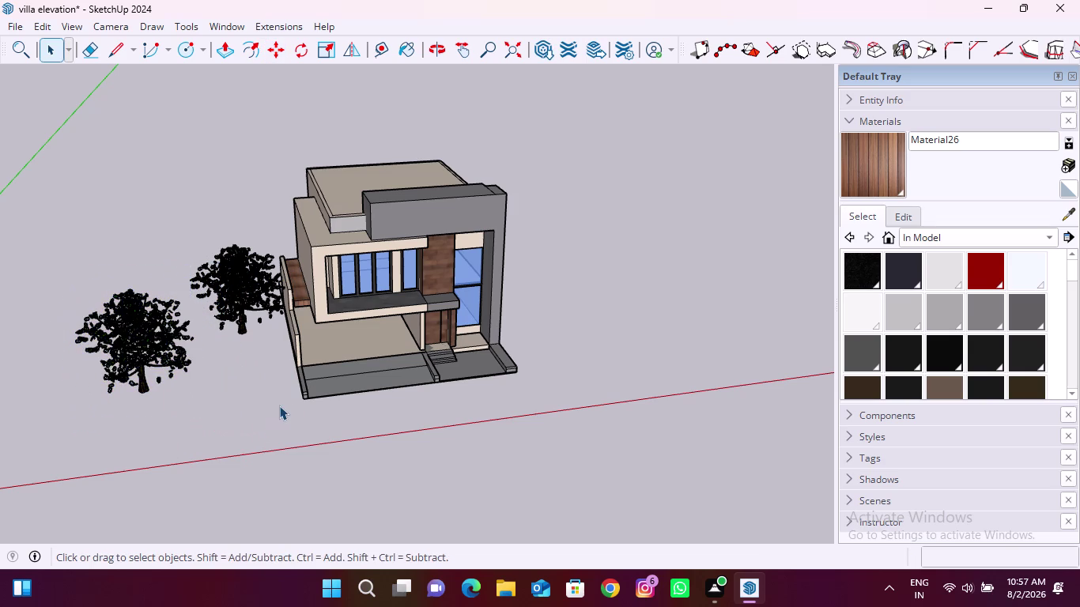
click(225, 27)
Load another tree from 3D Warehouse results directly into the model, dismissing the version warning.
click(255, 142)
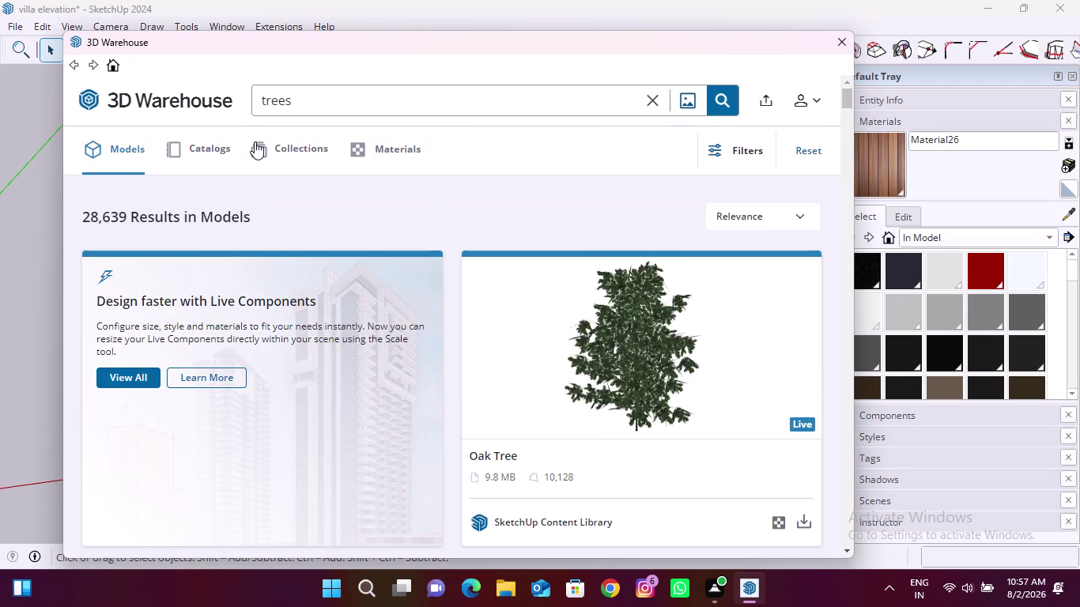
scroll(down, 3)
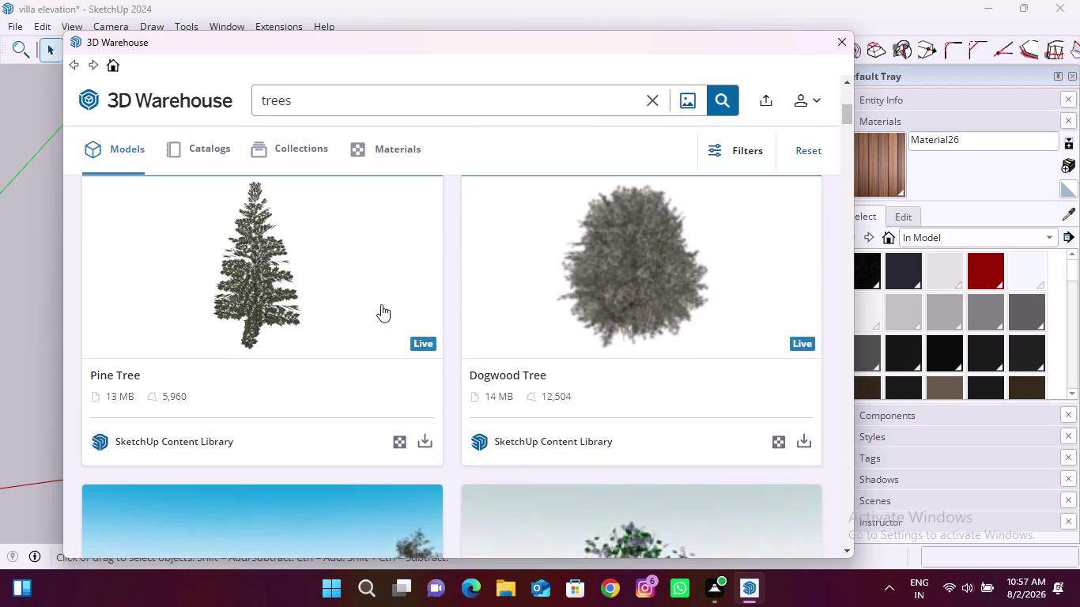
scroll(down, 3)
scroll(down, 3)
scroll(down, 3)
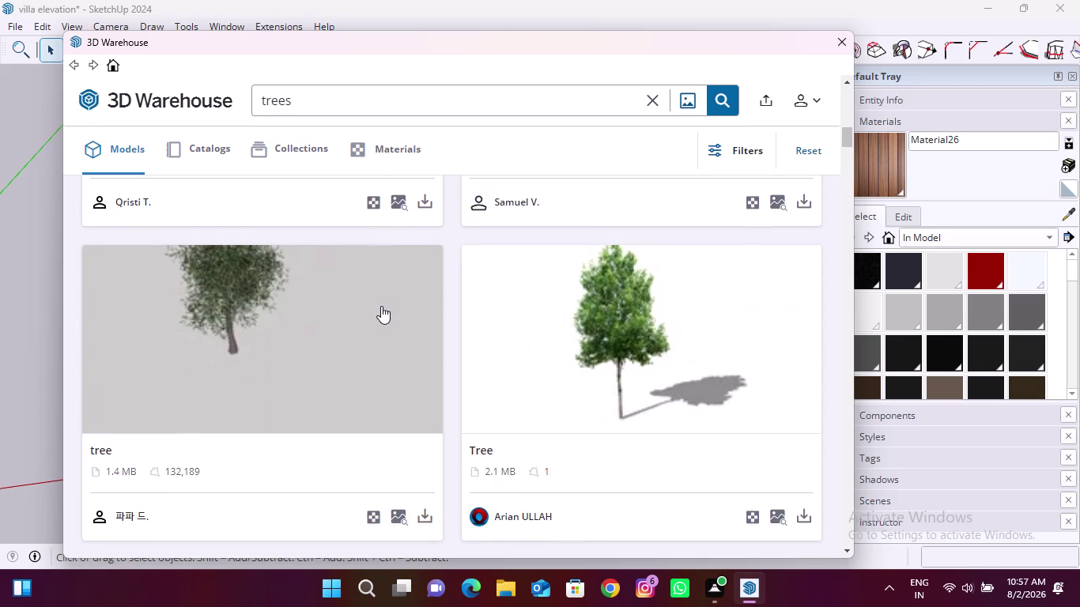
scroll(down, 3)
scroll(down, 3)
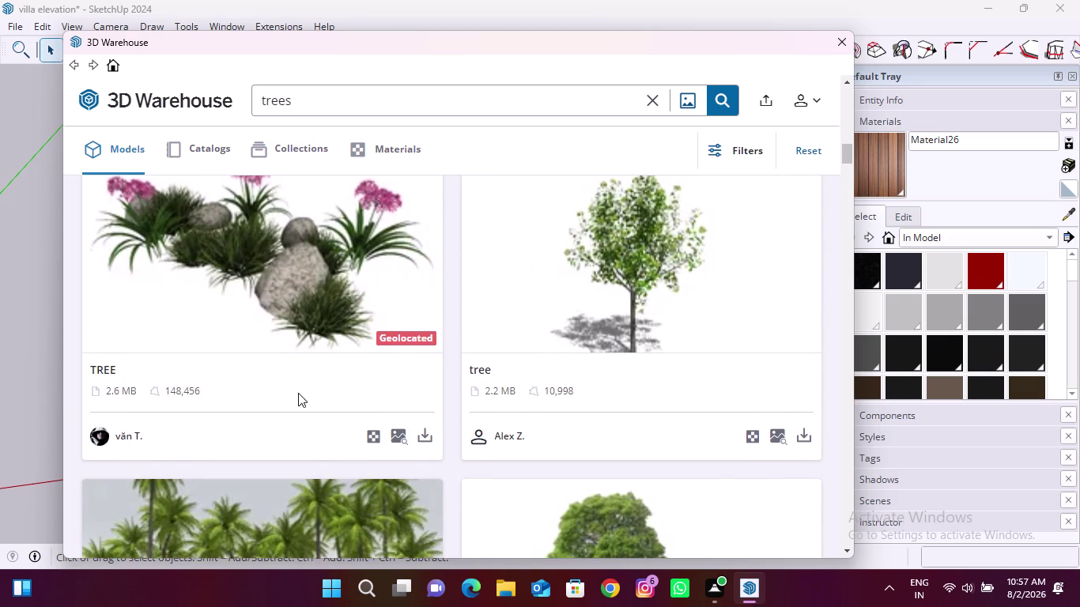
click(430, 434)
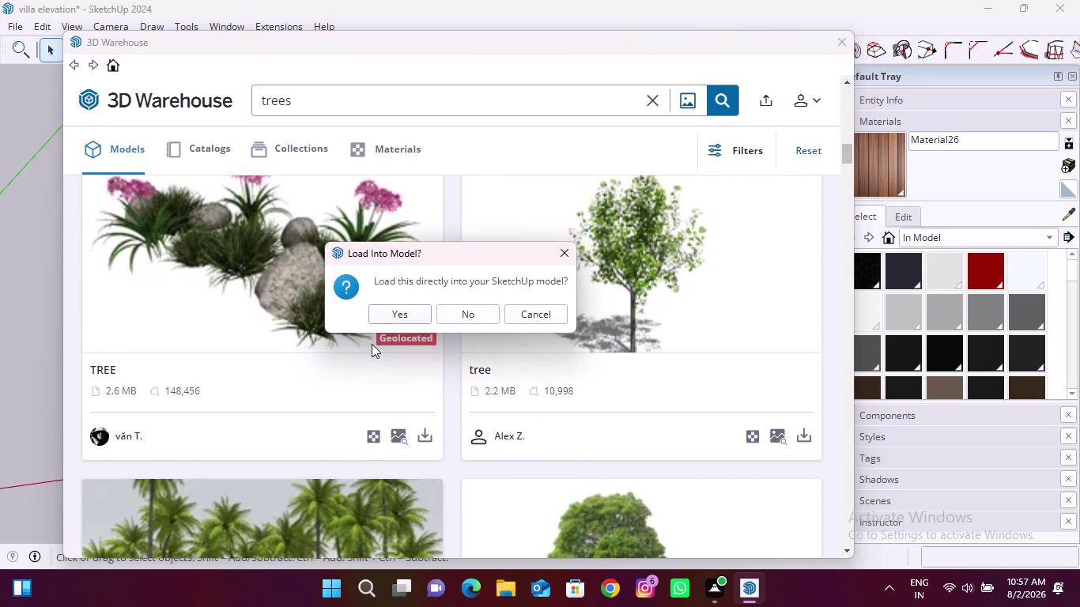
click(404, 316)
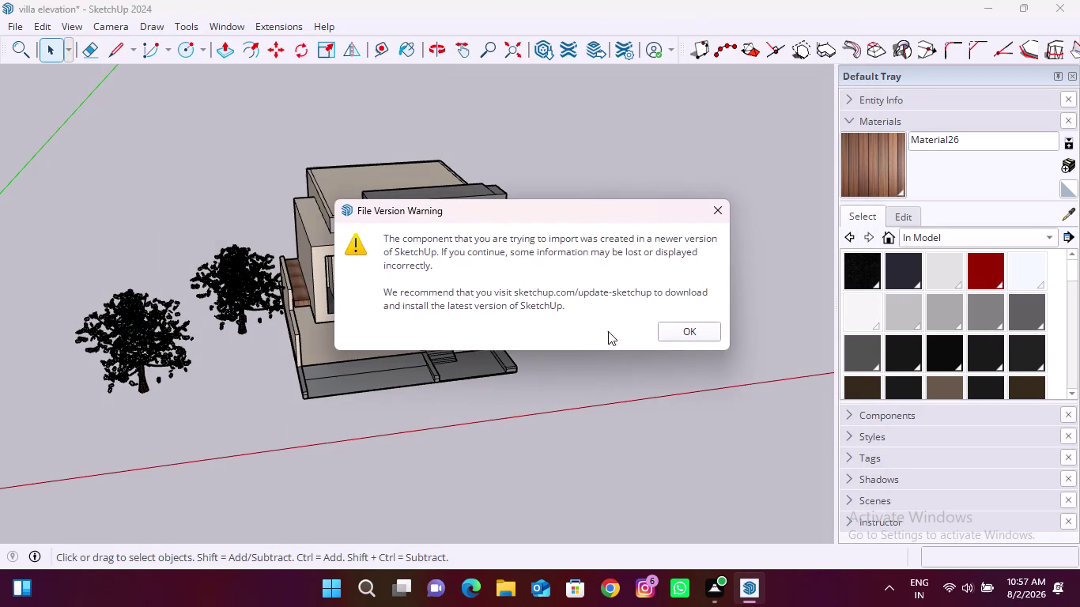
click(703, 332)
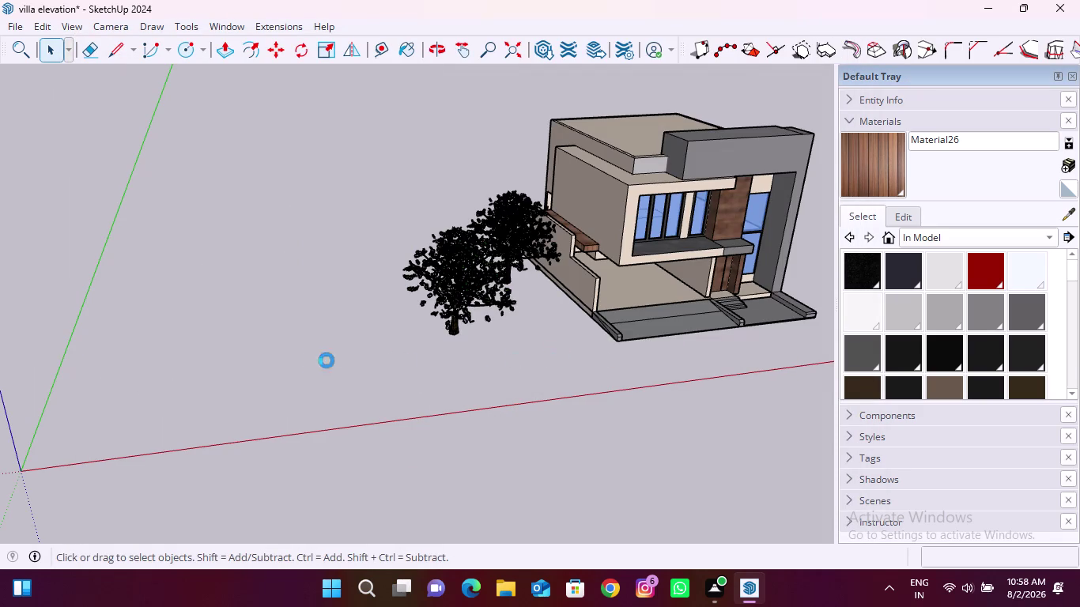
Zoom and orbit toward the two trees left of the villa and select the nearest one.
scroll(down, 3)
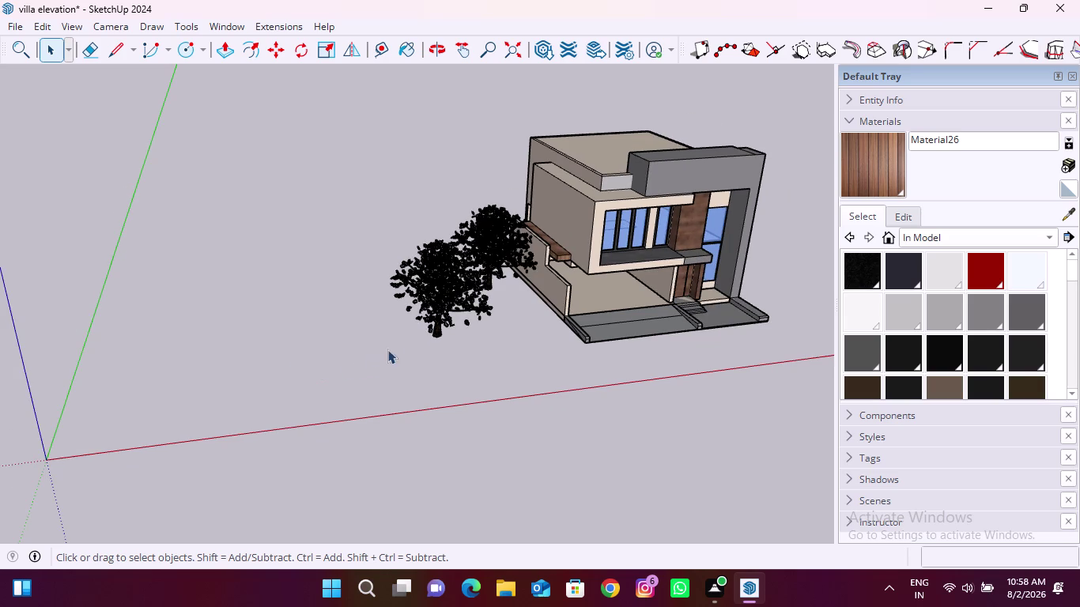
click(371, 378)
drag(346, 363, 400, 385)
drag(400, 384, 420, 396)
click(420, 396)
scroll(up, 3)
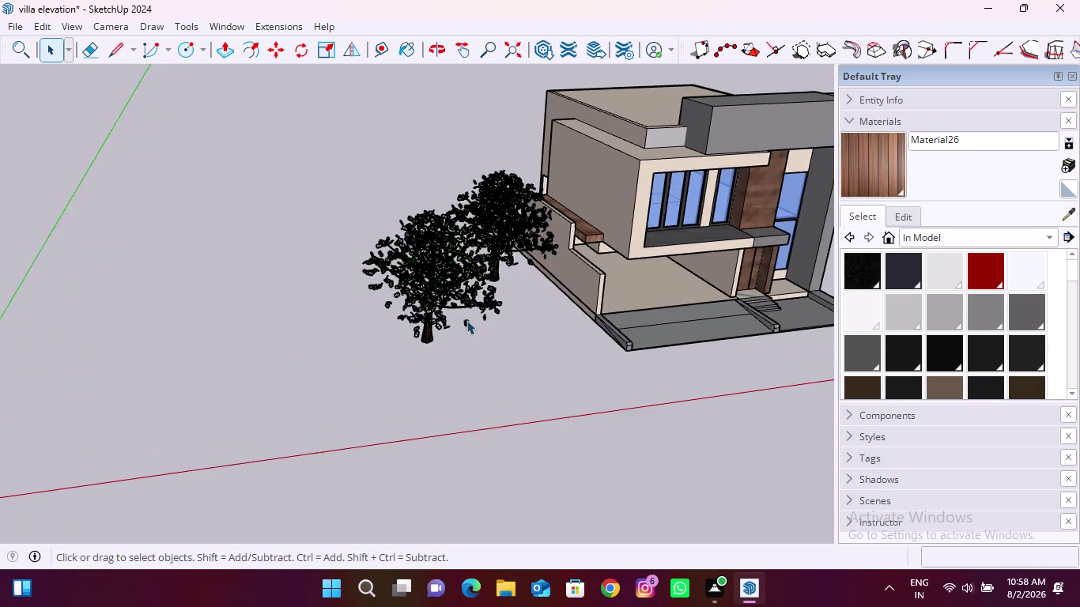
scroll(up, 3)
scroll(up, 3)
scroll(down, 3)
middle_drag(390, 312, 312, 286)
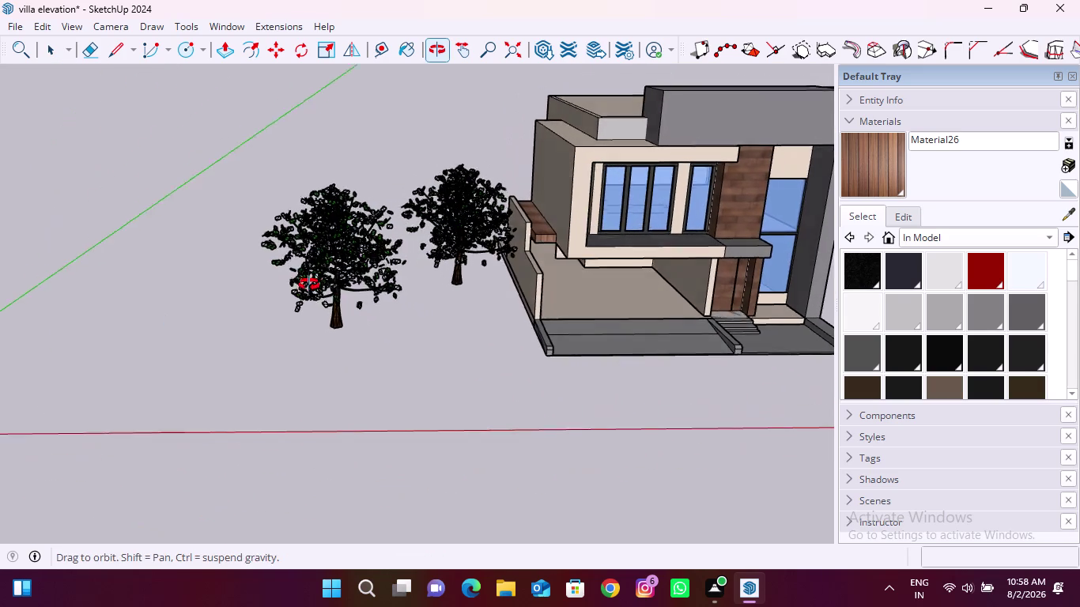
middle_drag(312, 286, 308, 285)
scroll(up, 3)
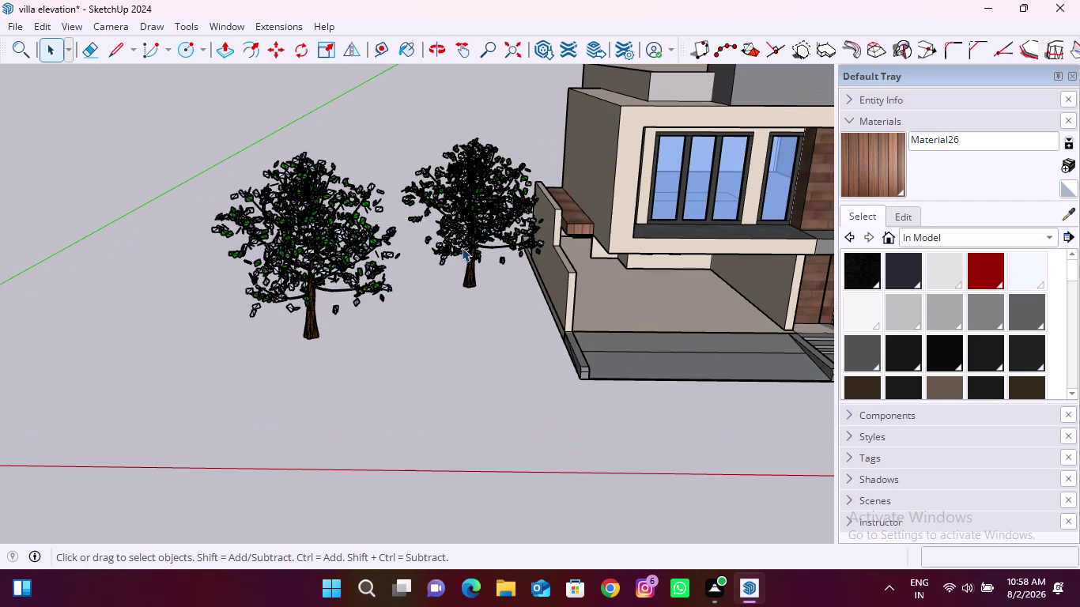
click(472, 235)
Scale up the tree next to the house to a larger size.
key(s)
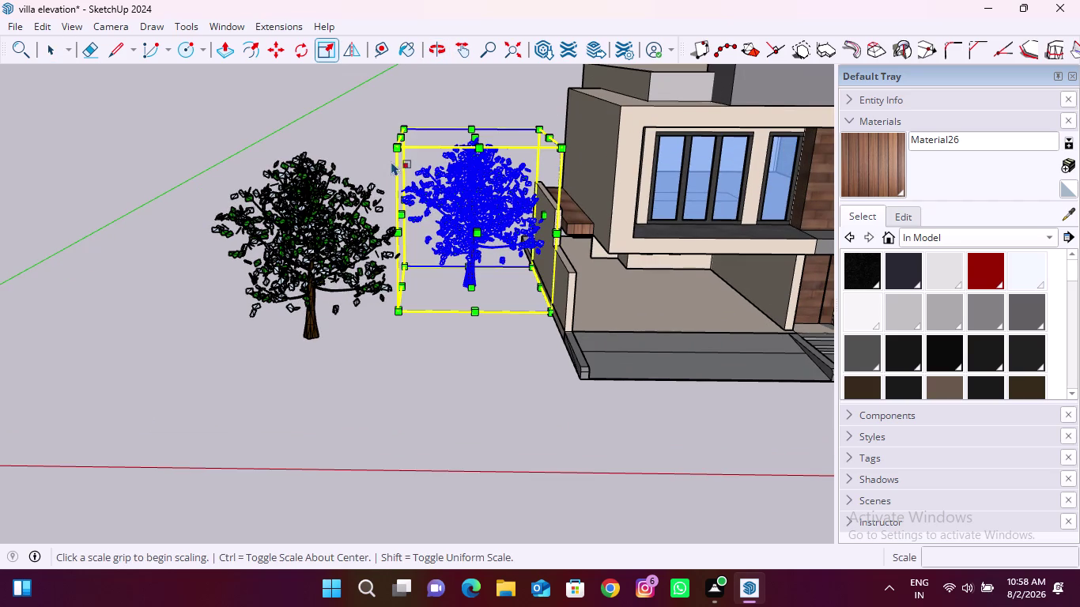
drag(396, 146, 136, 59)
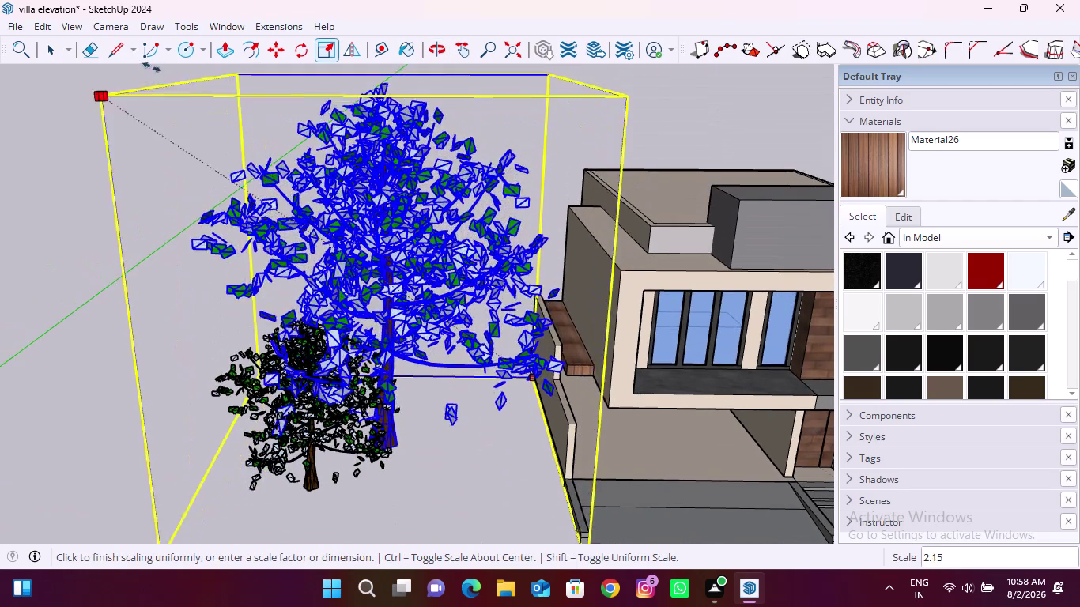
drag(136, 58, 266, 144)
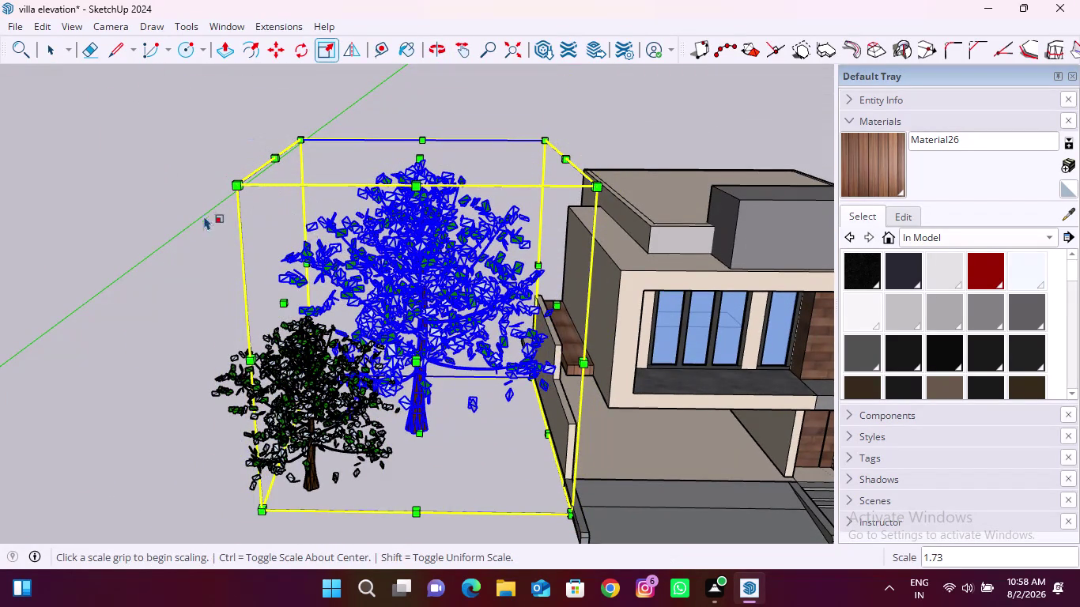
click(185, 221)
click(170, 266)
key(space)
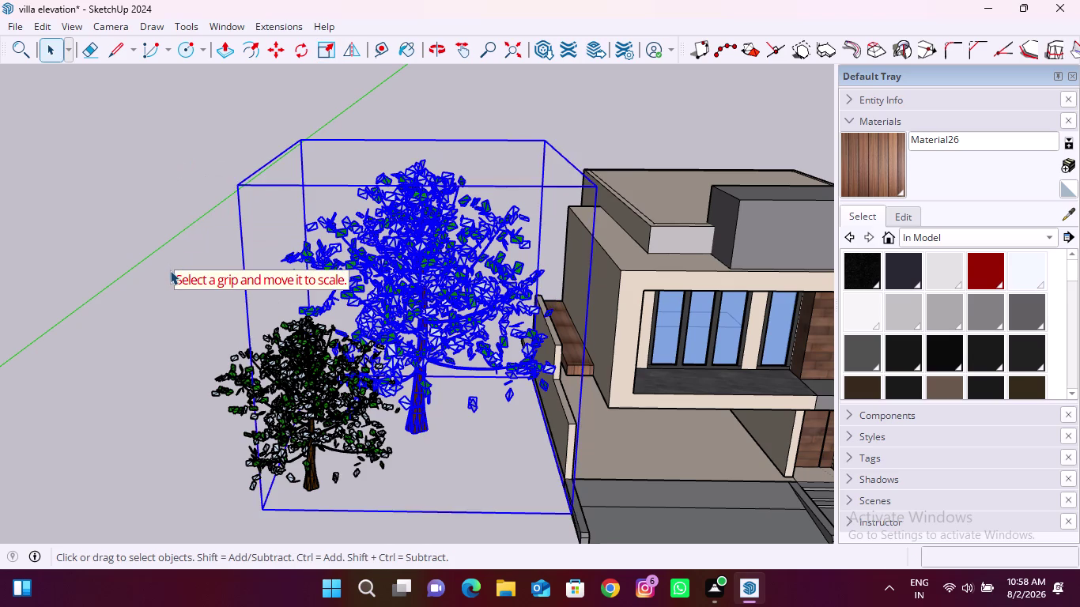
scroll(down, 3)
Enlarge the small tree on the far left with Scale.
click(327, 364)
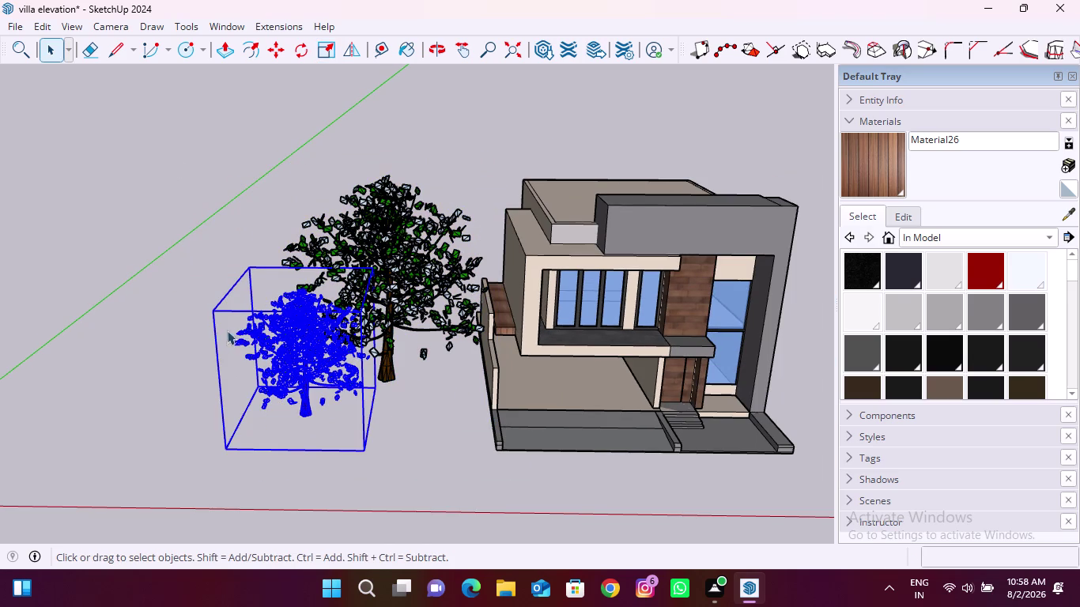
key(s)
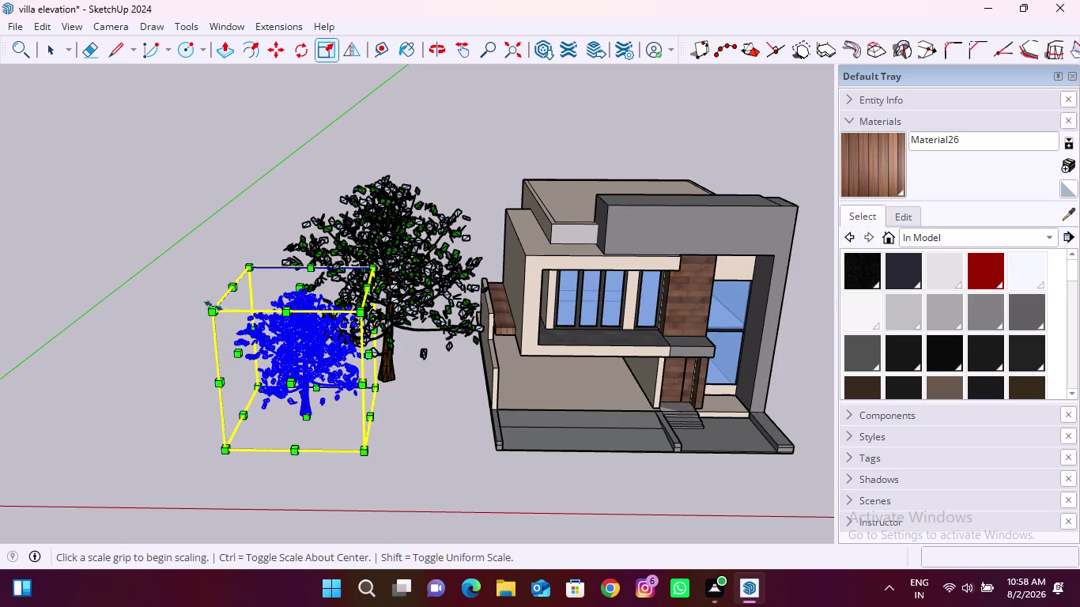
drag(213, 309, 98, 230)
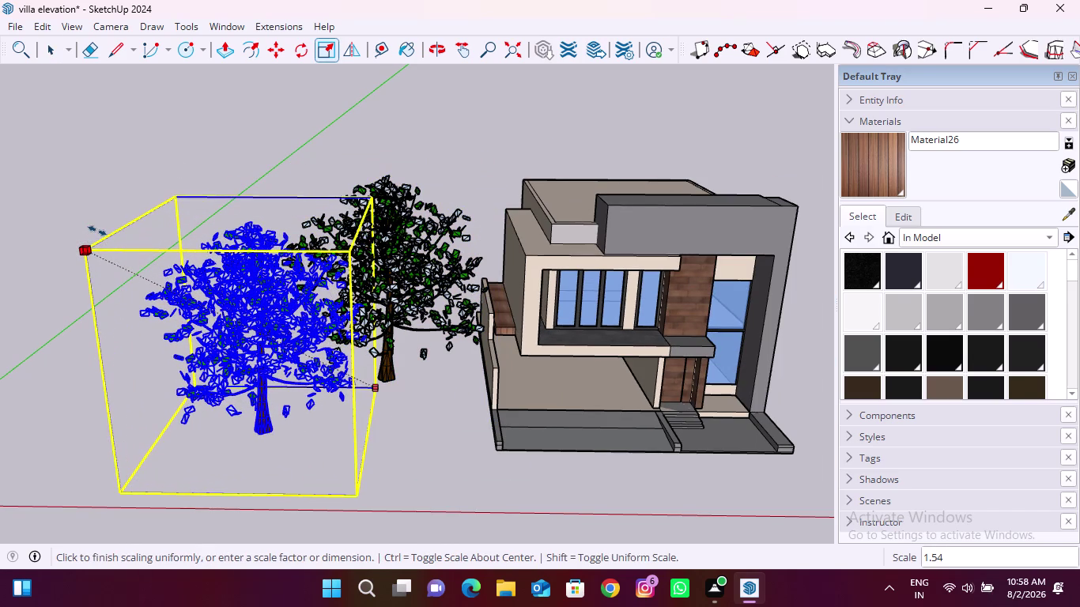
drag(97, 230, 97, 258)
click(454, 446)
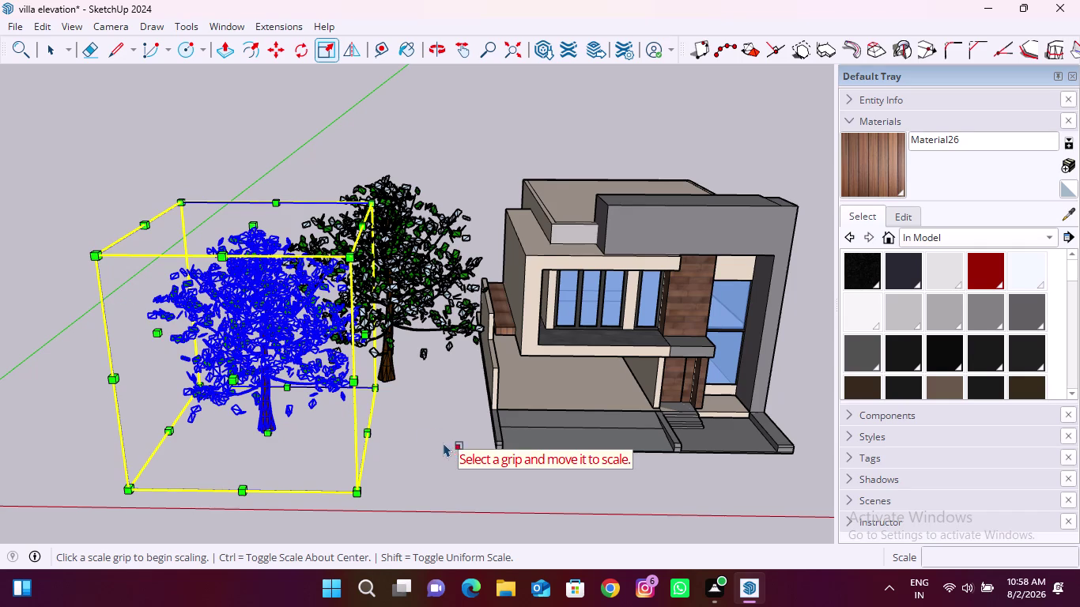
key(space)
scroll(down, 3)
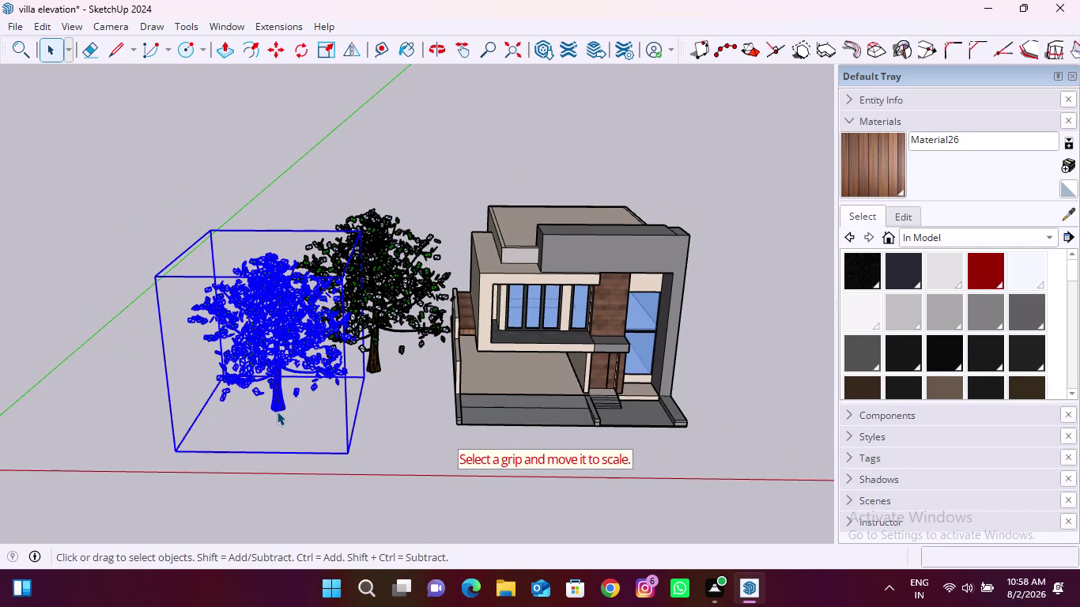
key(m)
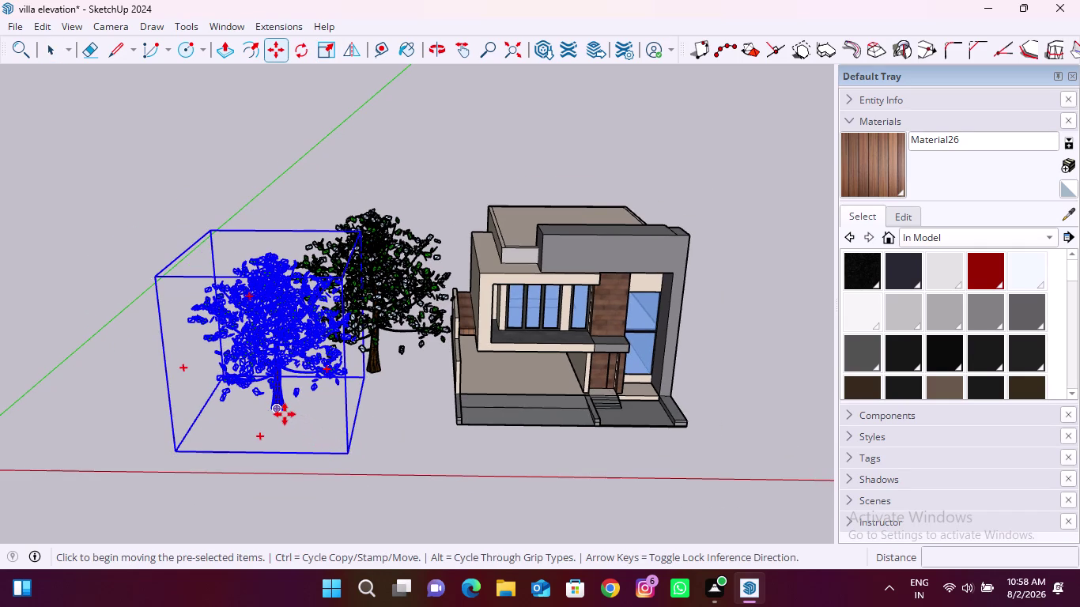
Copy the tree with Move and Ctrl to the right side of the villa.
click(285, 415)
scroll(down, 3)
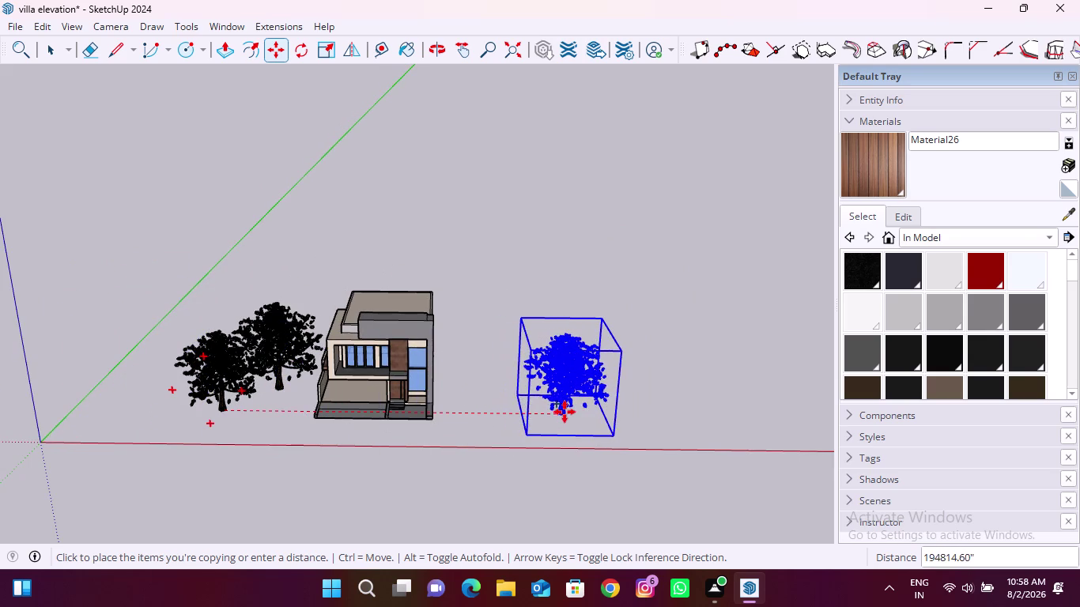
click(565, 412)
click(562, 414)
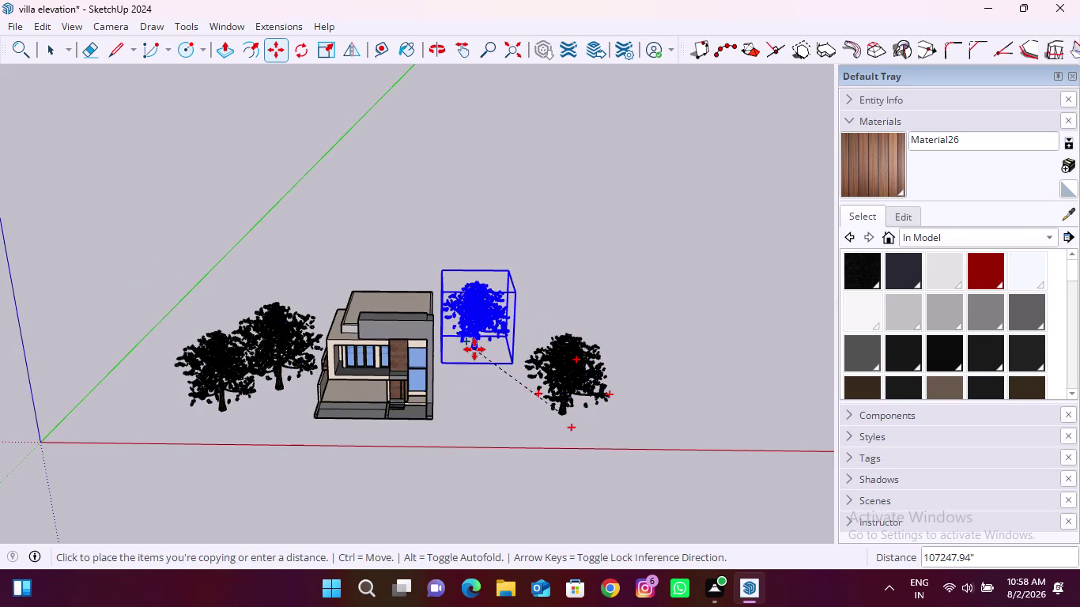
scroll(up, 3)
middle_drag(474, 367, 476, 267)
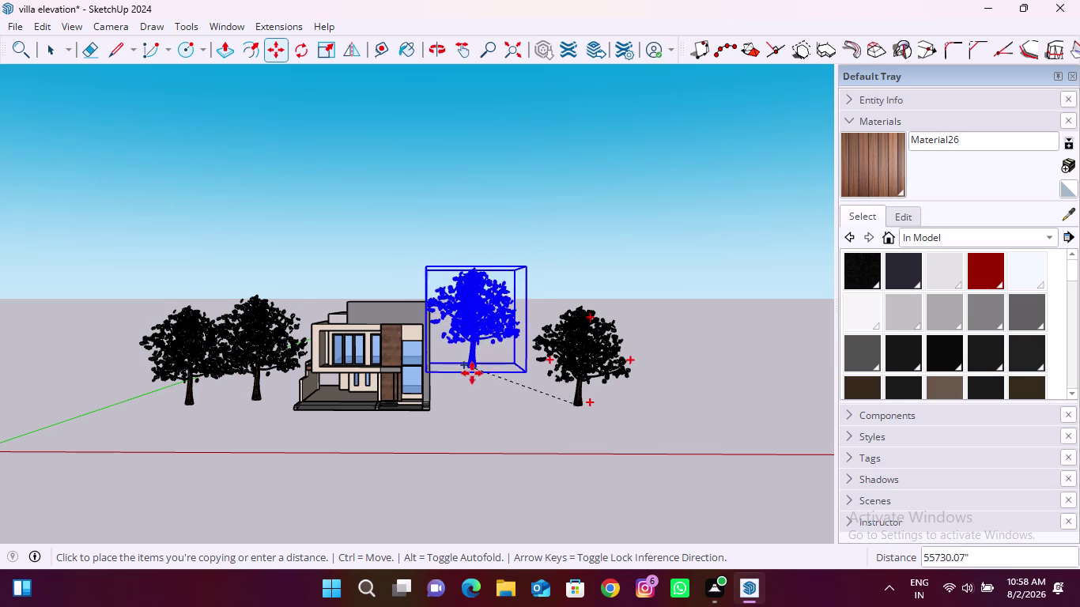
scroll(up, 3)
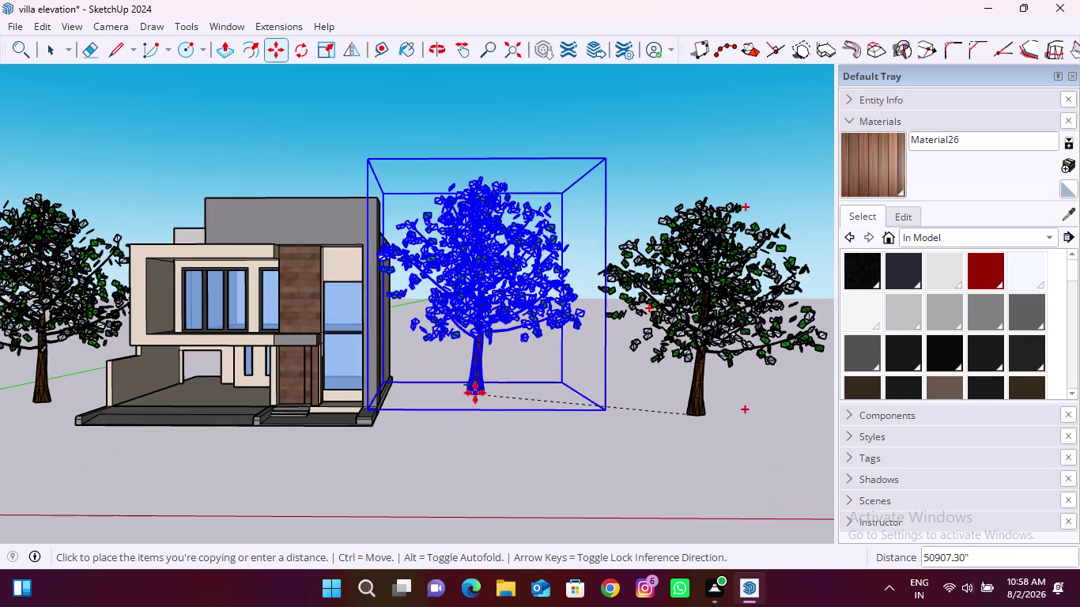
click(478, 413)
Copy another tree and place it behind the house in a top view.
click(479, 413)
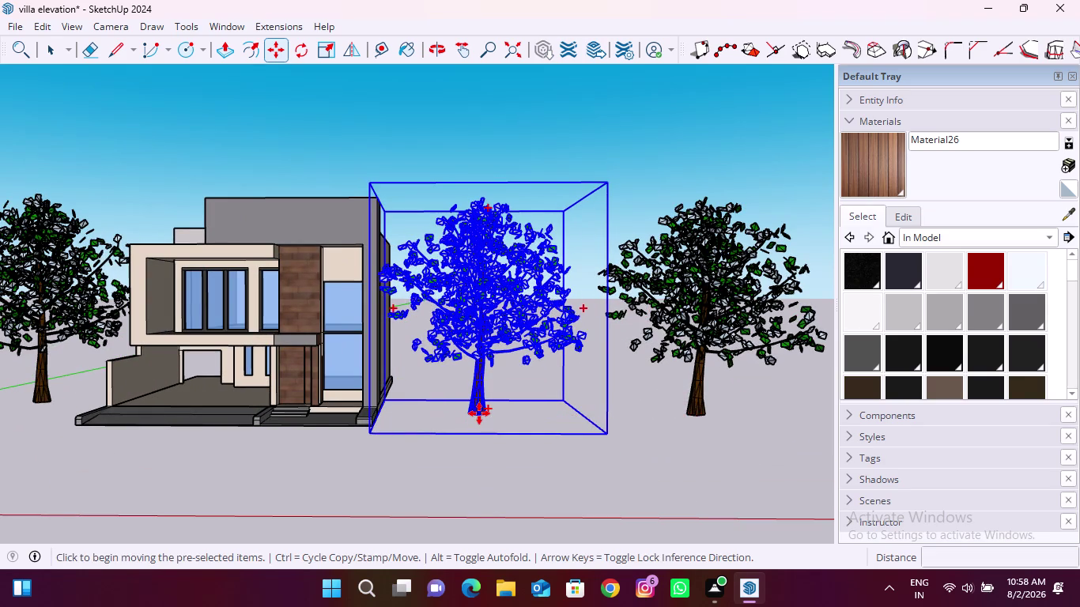
key(Right)
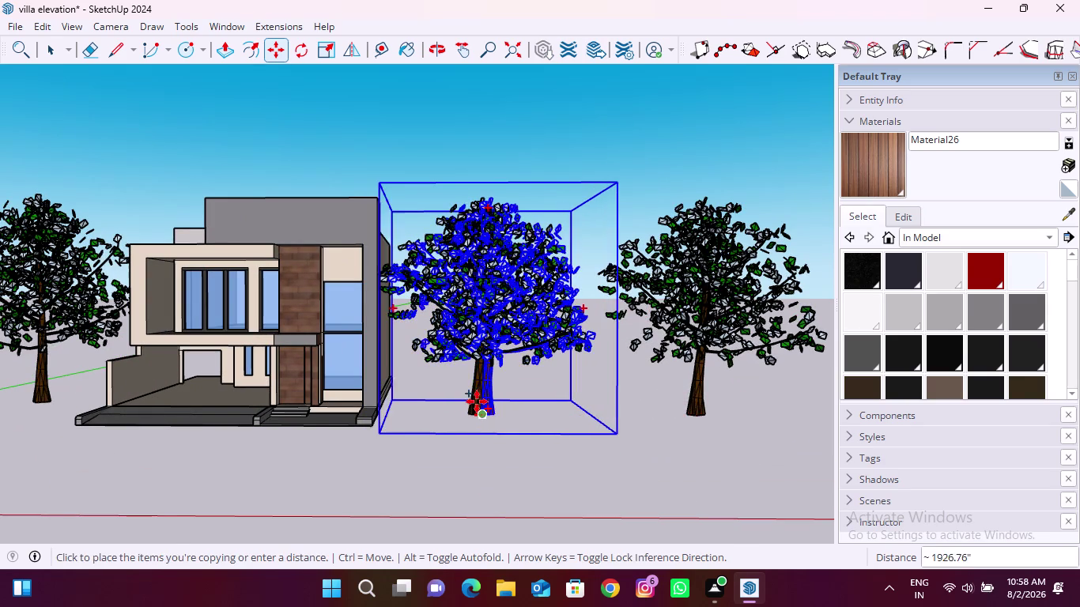
key(Up)
key(Left)
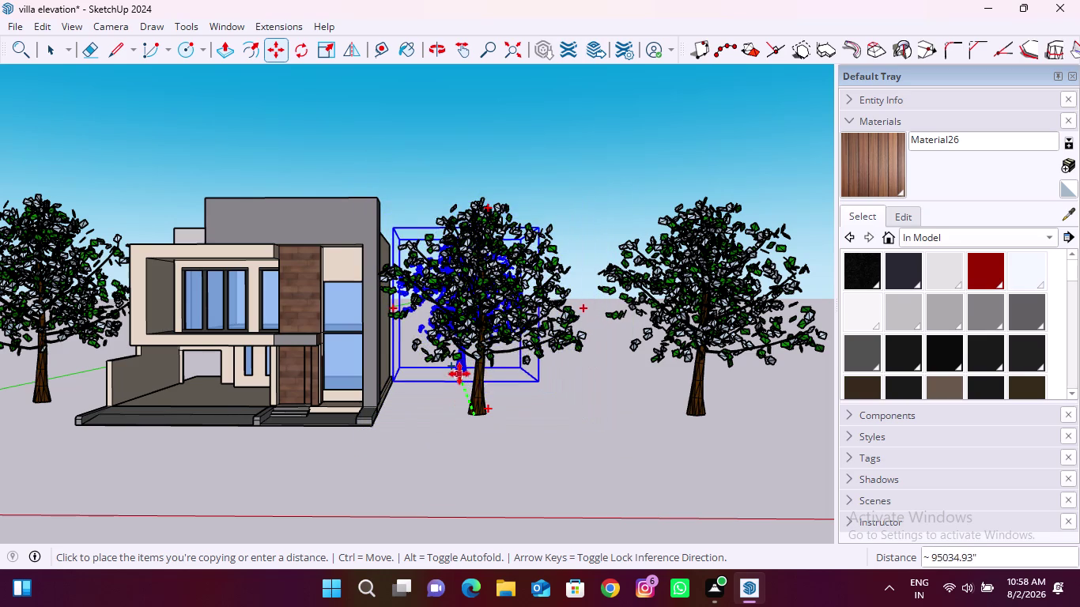
click(459, 361)
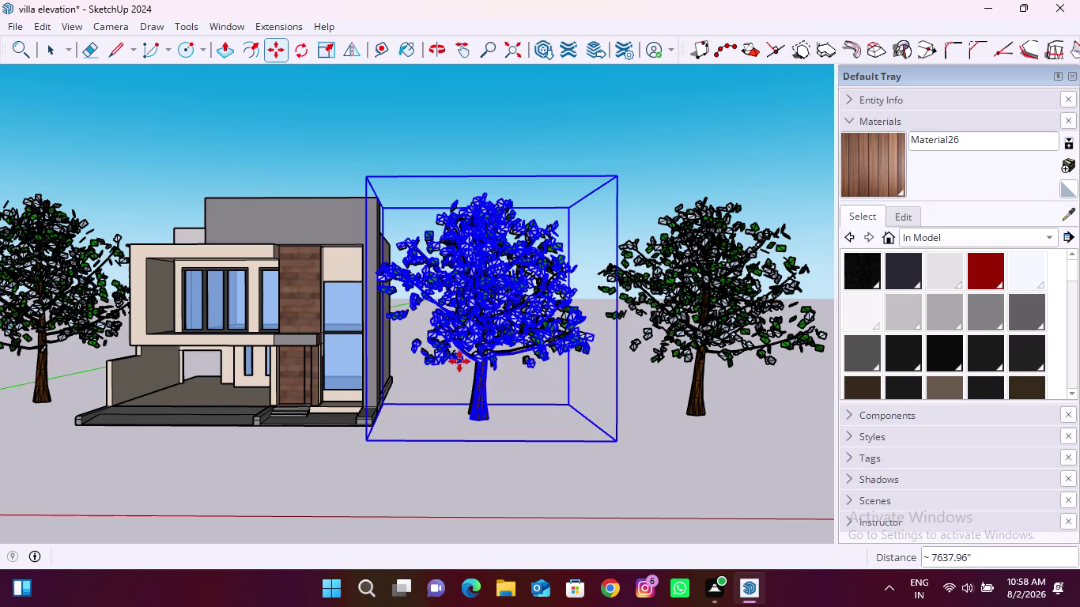
click(459, 361)
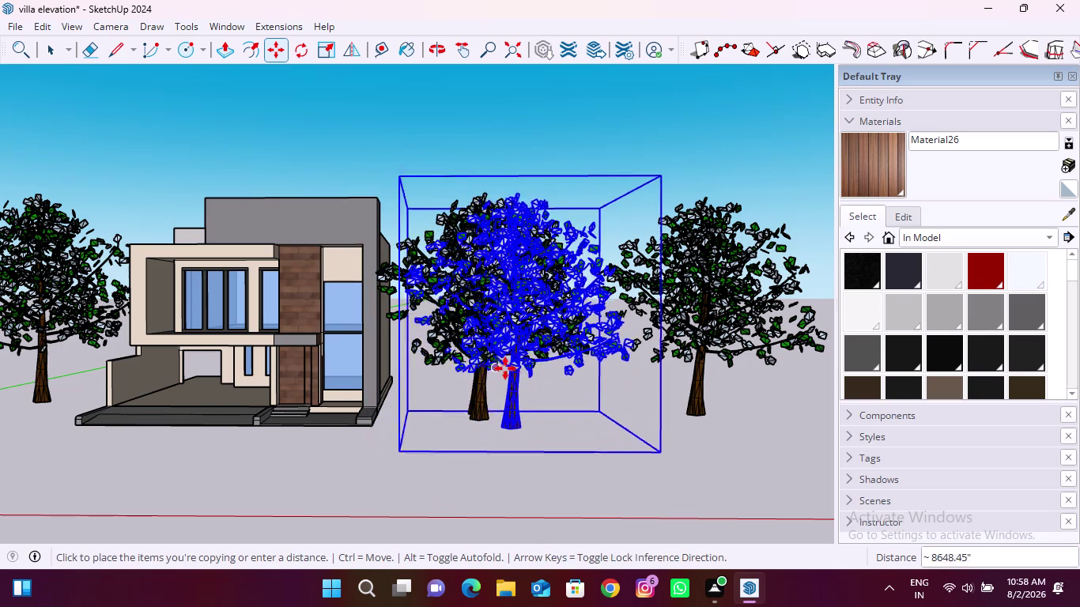
key(Right)
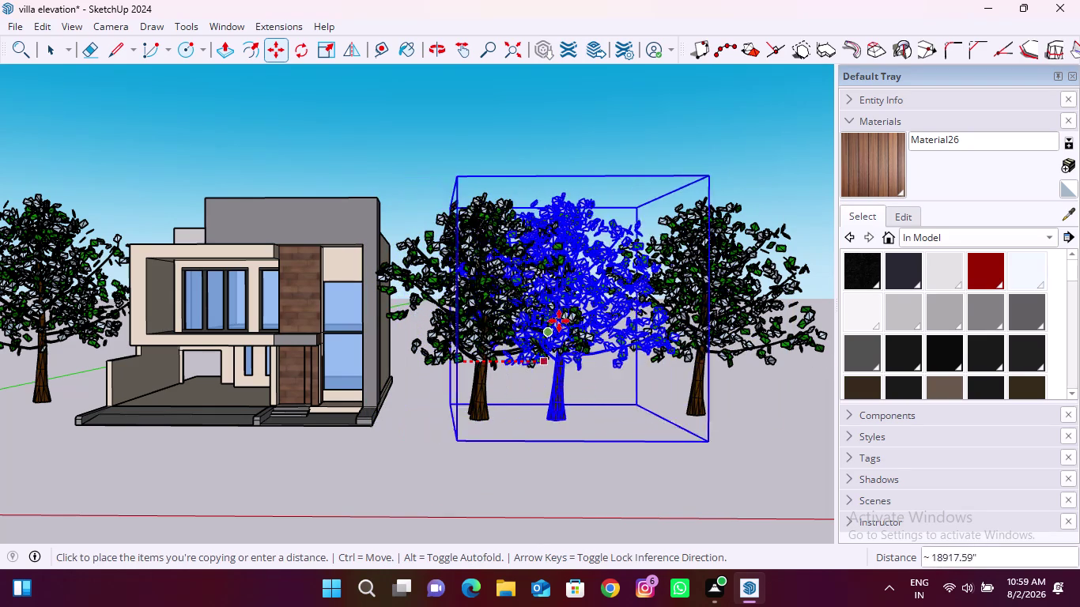
middle_drag(560, 322, 327, 488)
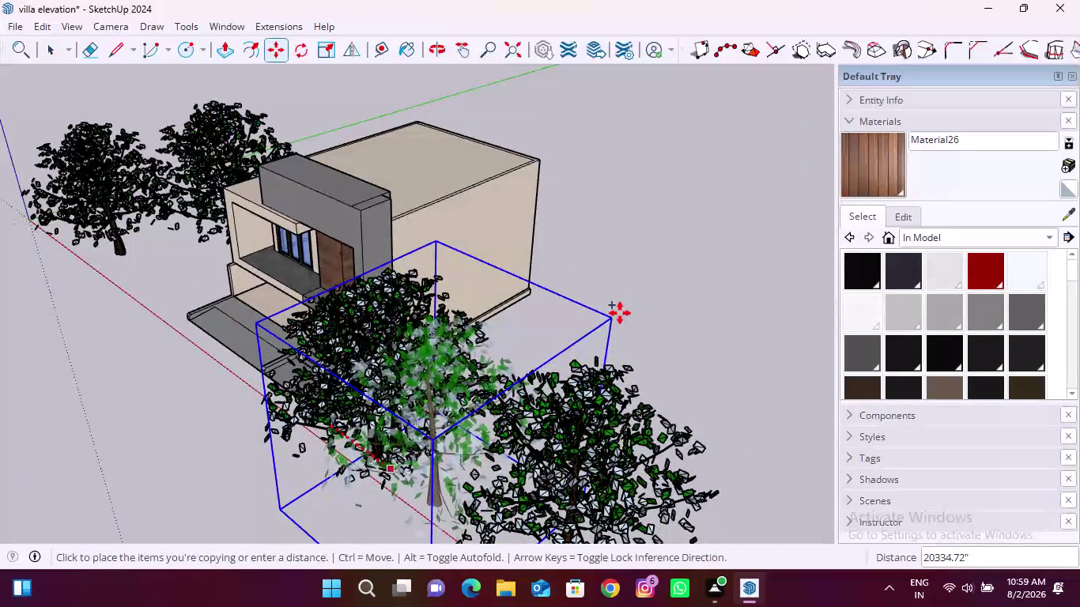
key(Left)
click(689, 280)
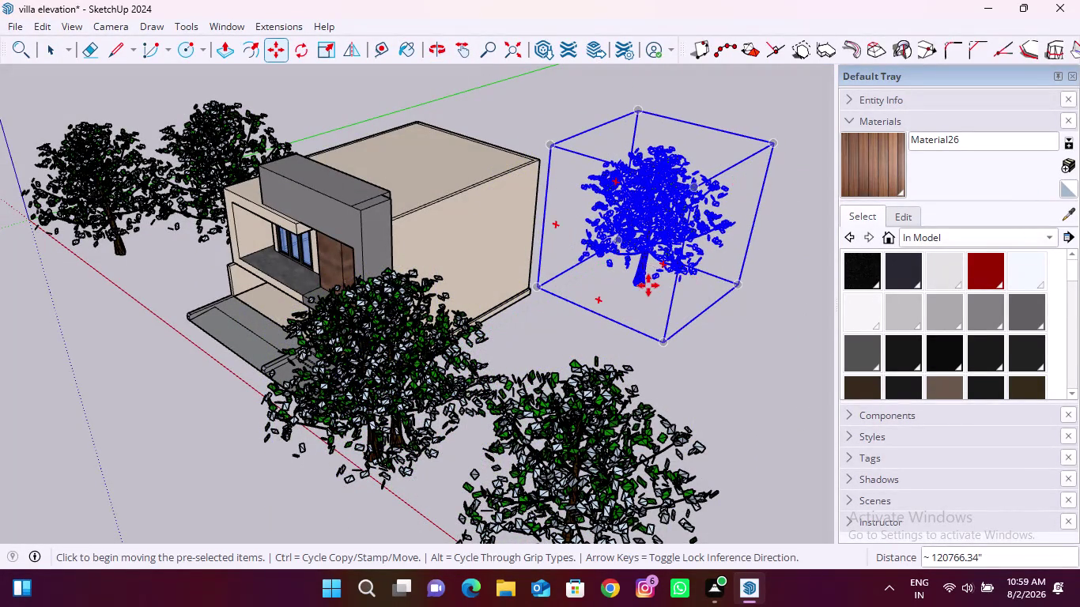
Copy and move more trees behind the house, then orbit to a front elevation.
click(645, 288)
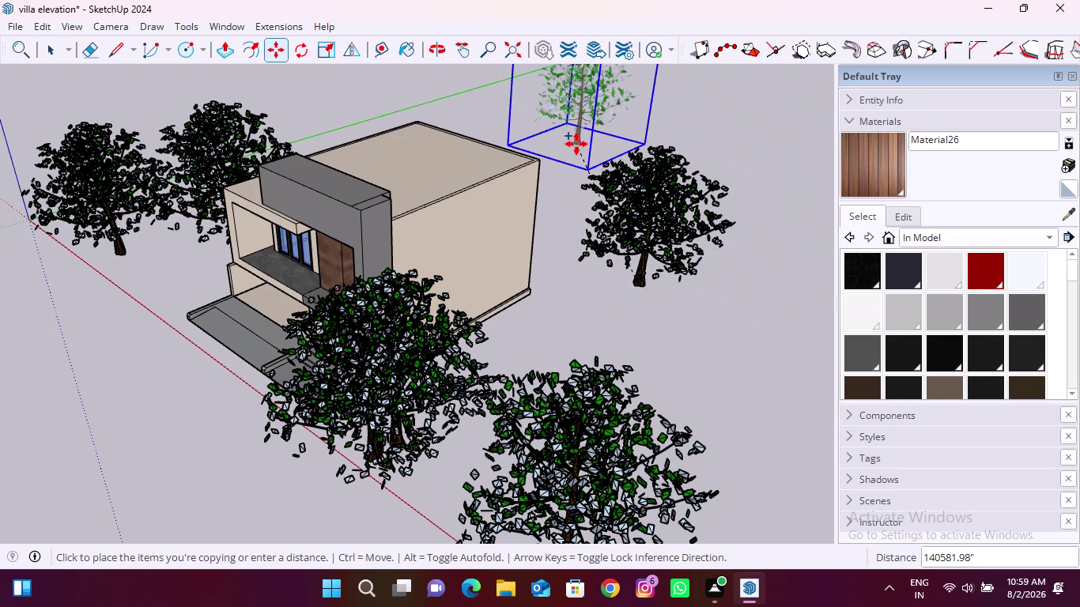
key(Left)
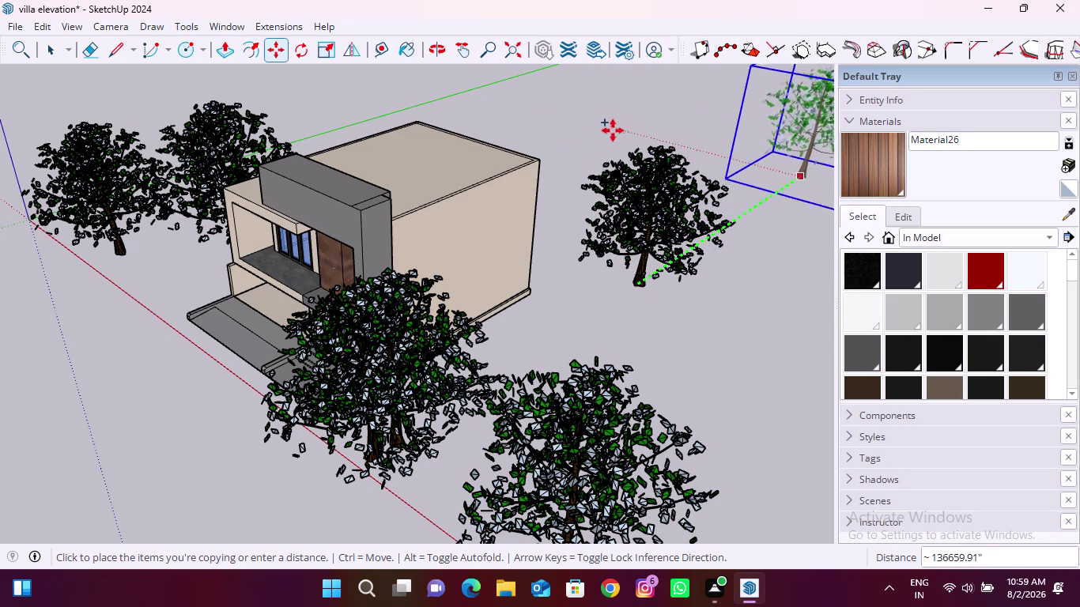
click(614, 139)
click(787, 193)
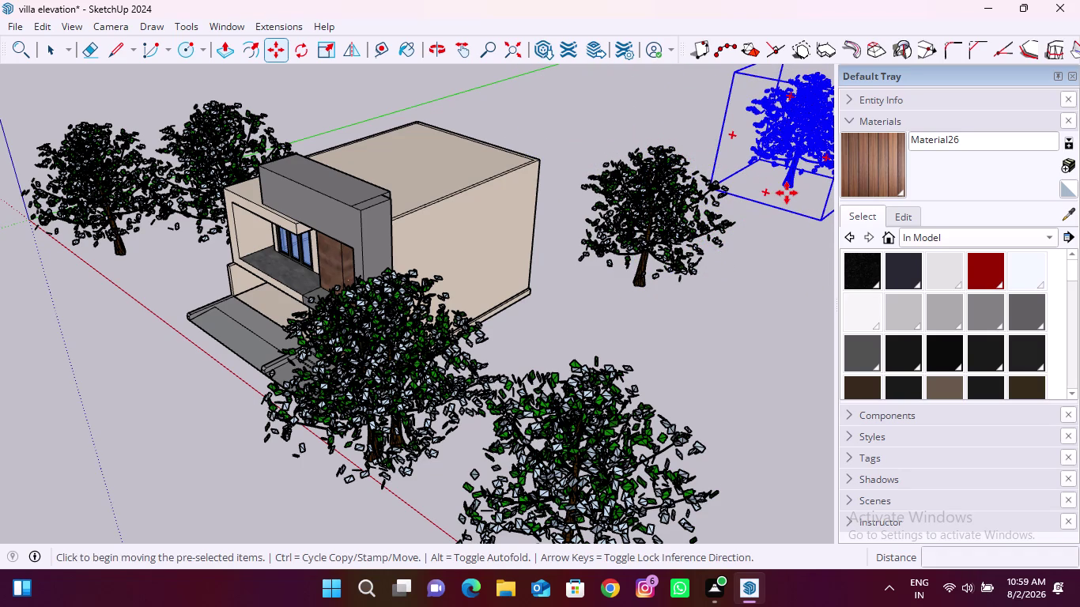
key(Right)
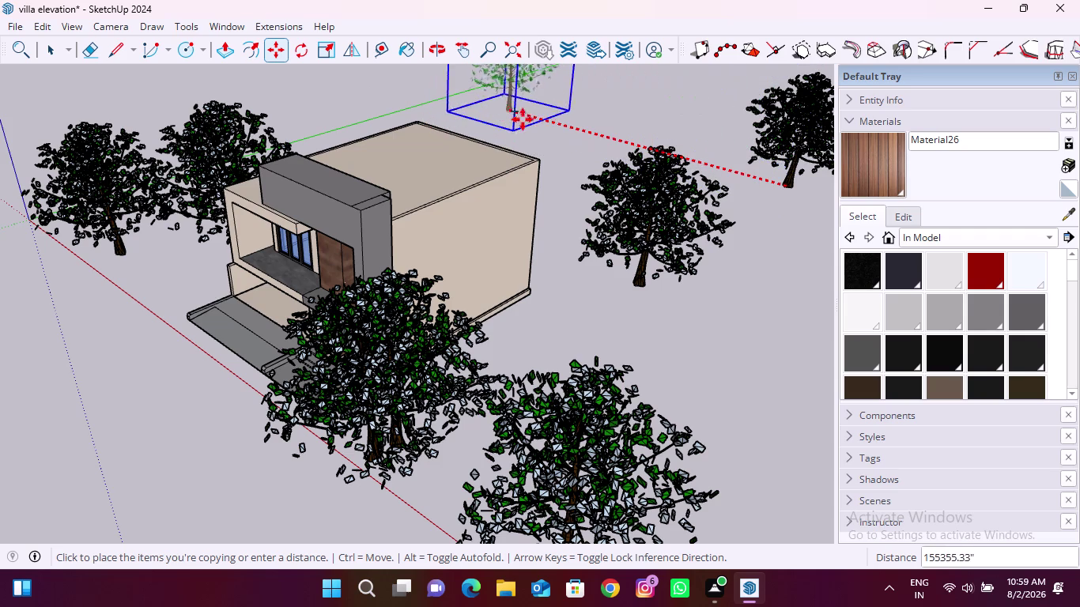
click(569, 123)
middle_drag(424, 330, 553, 230)
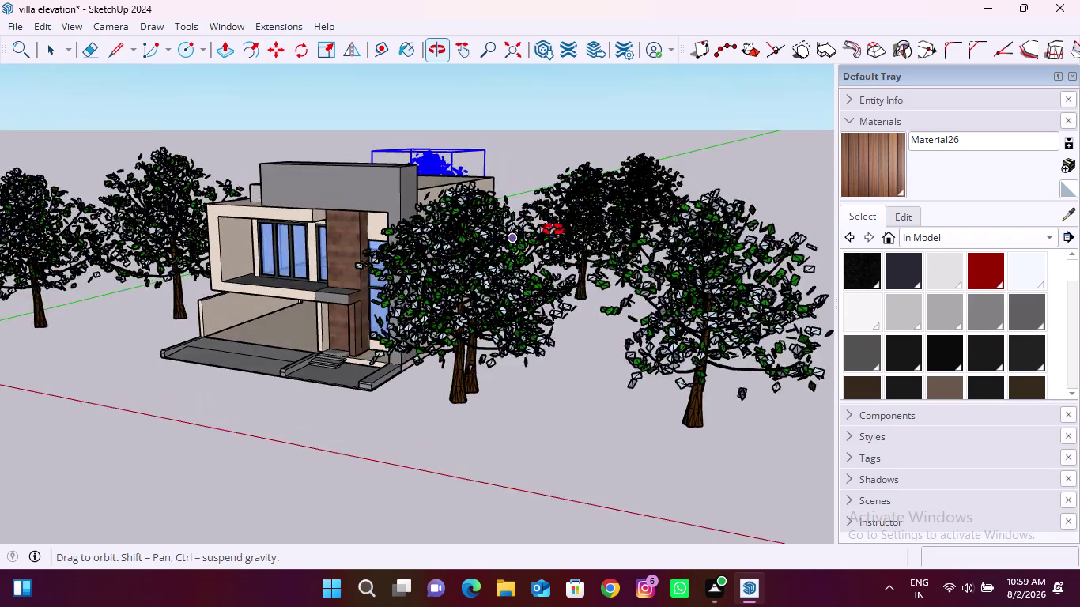
middle_drag(553, 230, 652, 244)
key(space)
click(696, 406)
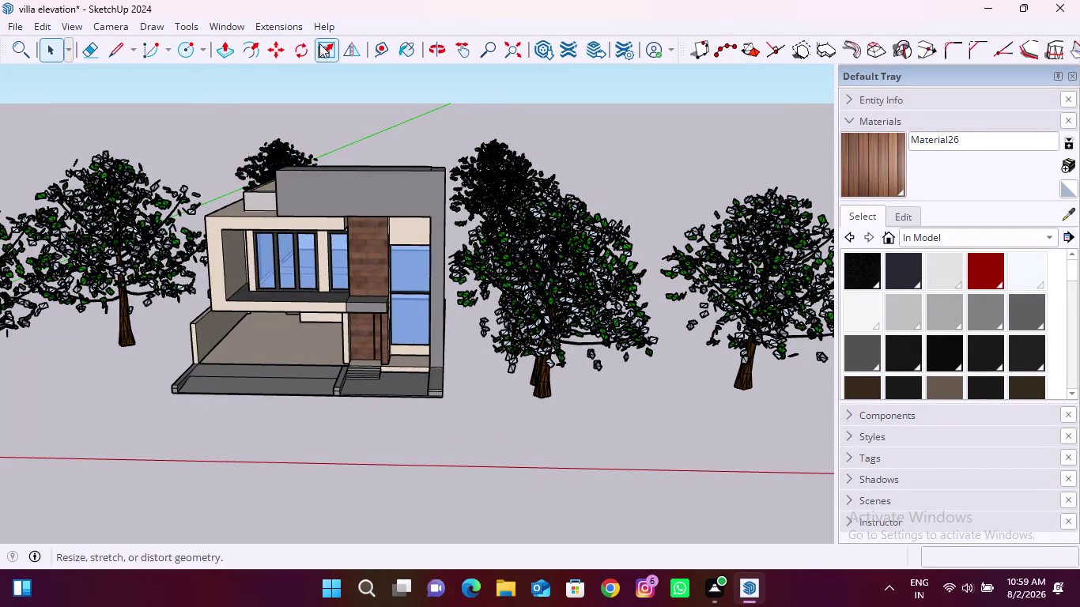
click(230, 27)
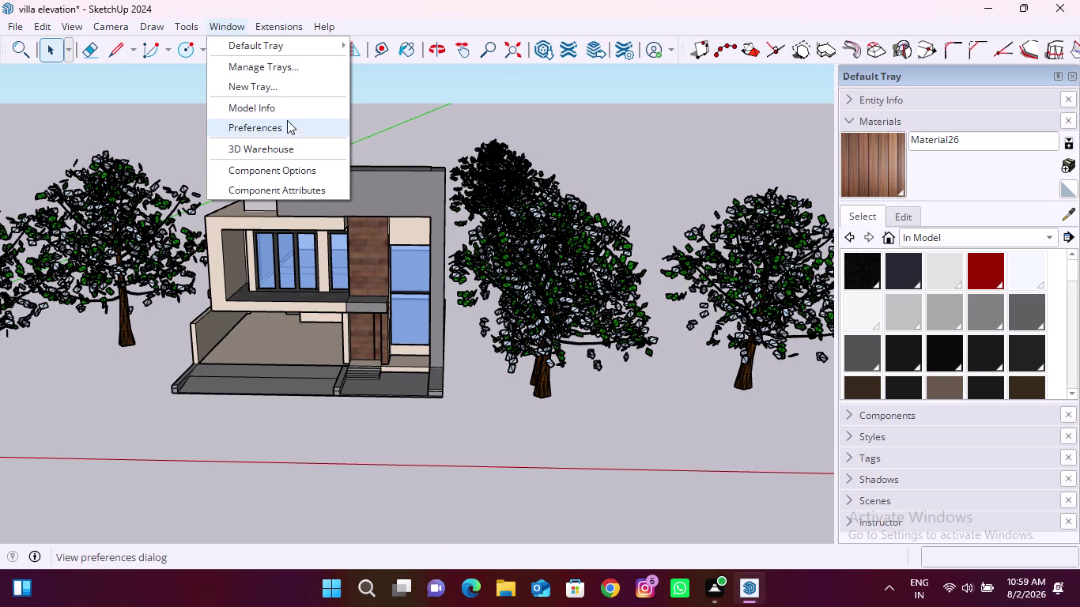
Open 3D Warehouse and scroll the 'trees' results to the planter bed of shrubs.
click(278, 145)
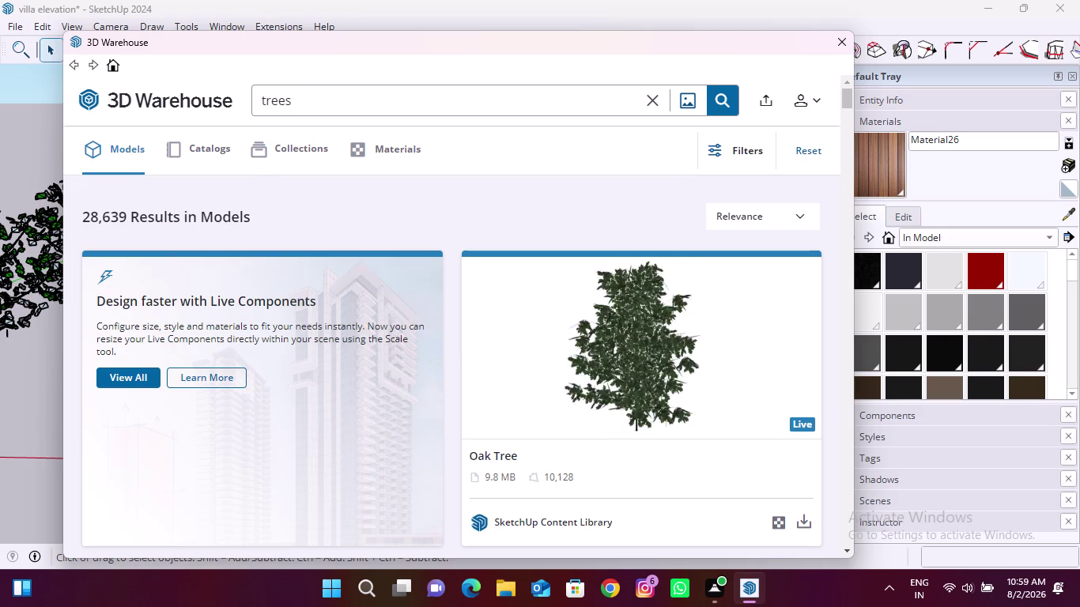
scroll(down, 3)
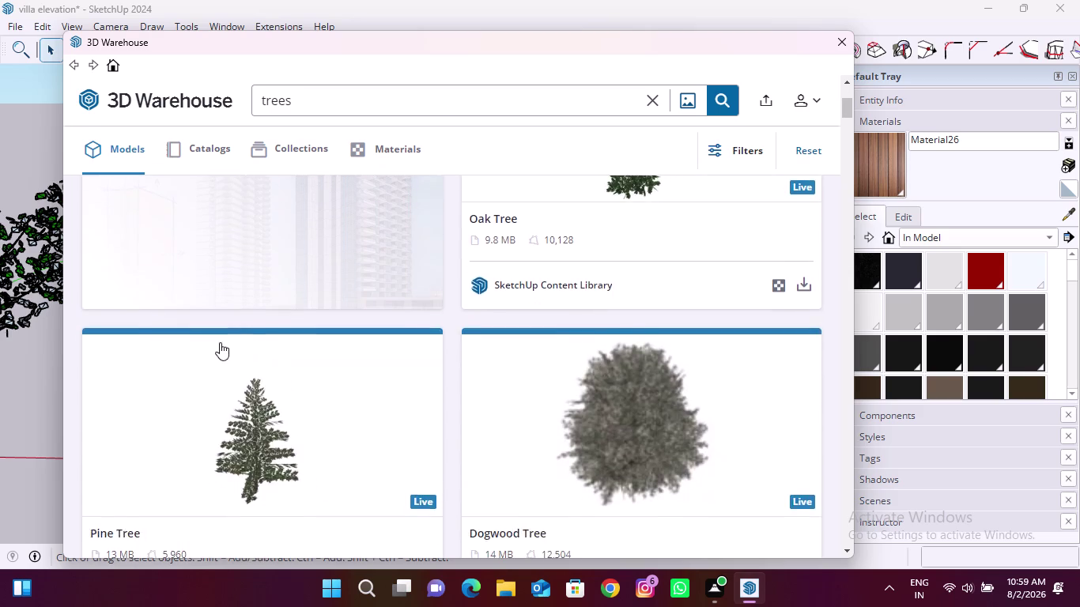
scroll(down, 3)
scroll(down, 3)
scroll(down, 3)
scroll(down, 3)
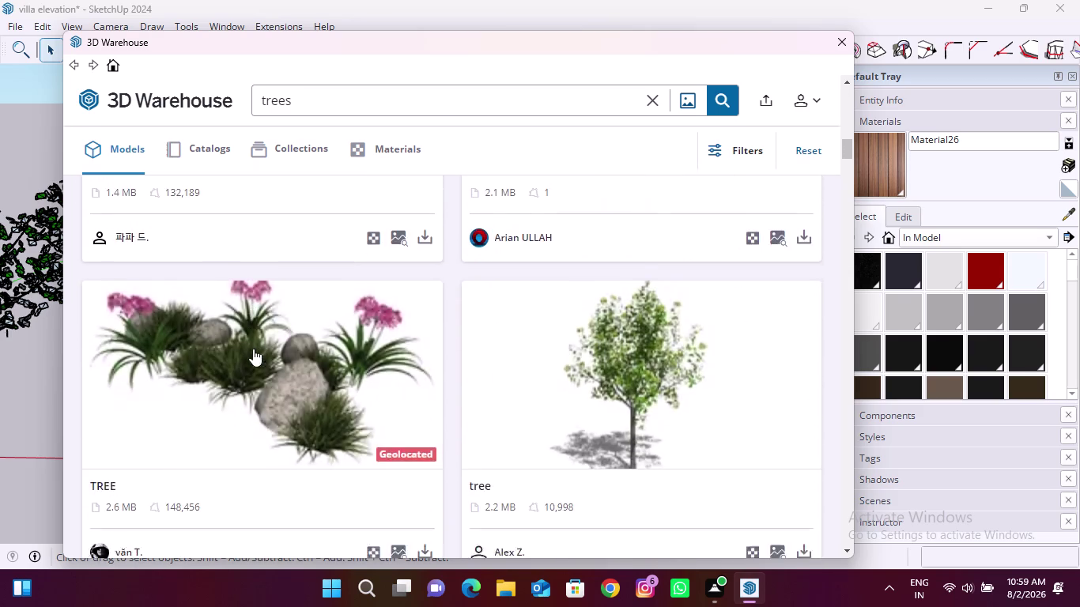
scroll(down, 3)
scroll(down, 3)
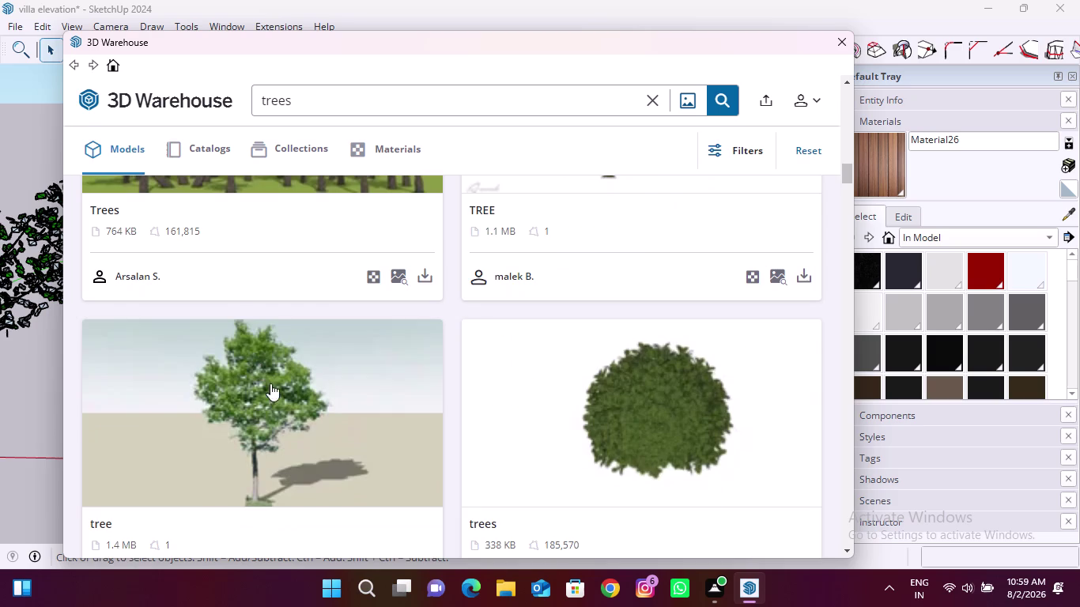
scroll(down, 3)
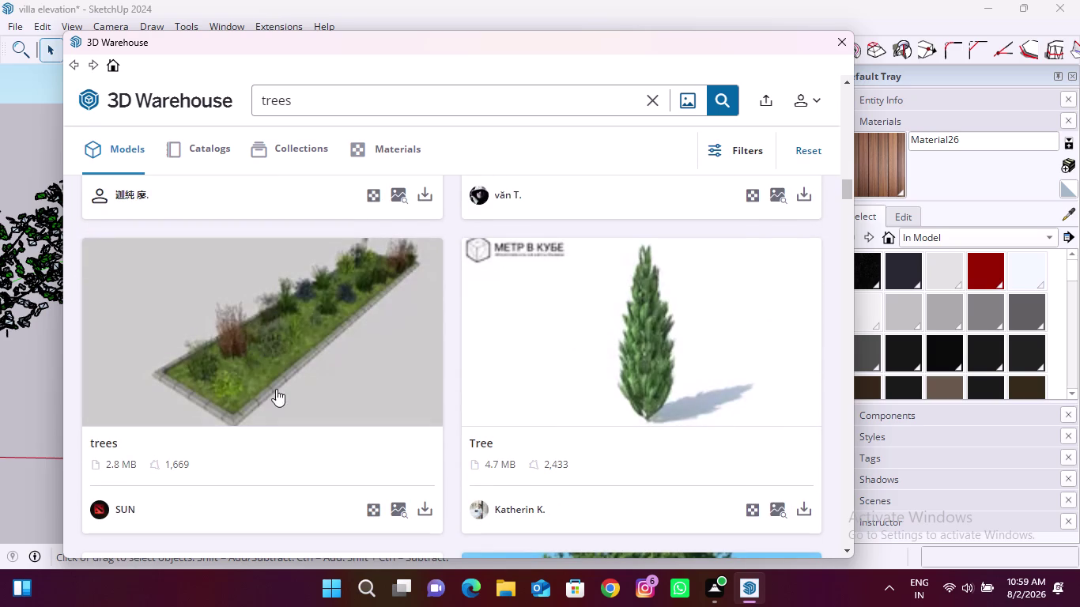
click(427, 507)
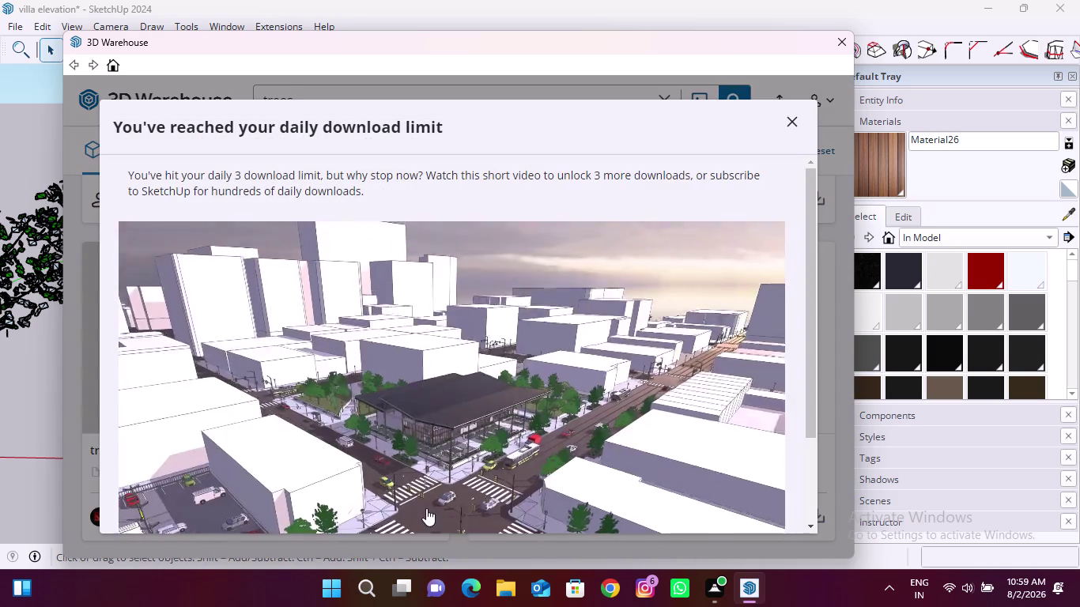
Skip the ad, decline the subscription offer, and download the 'trees' planter model.
scroll(down, 3)
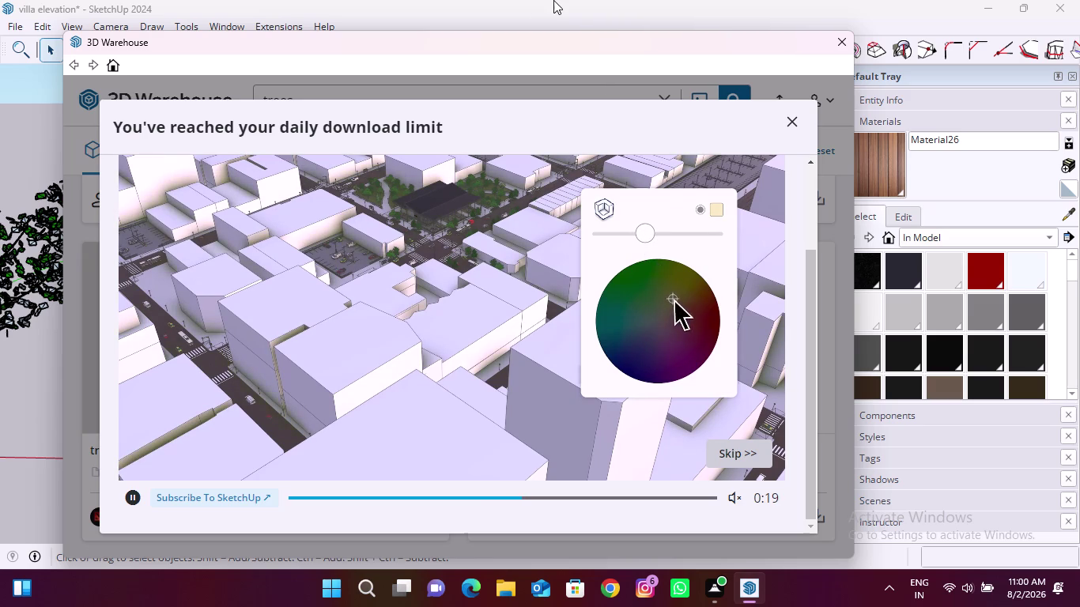
scroll(down, 3)
click(731, 448)
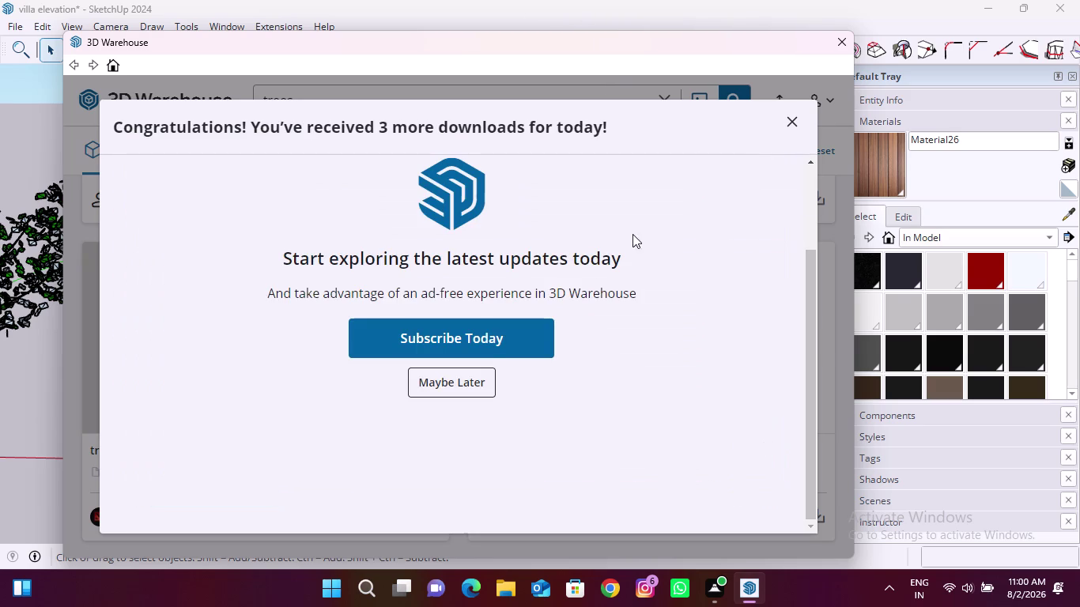
click(449, 384)
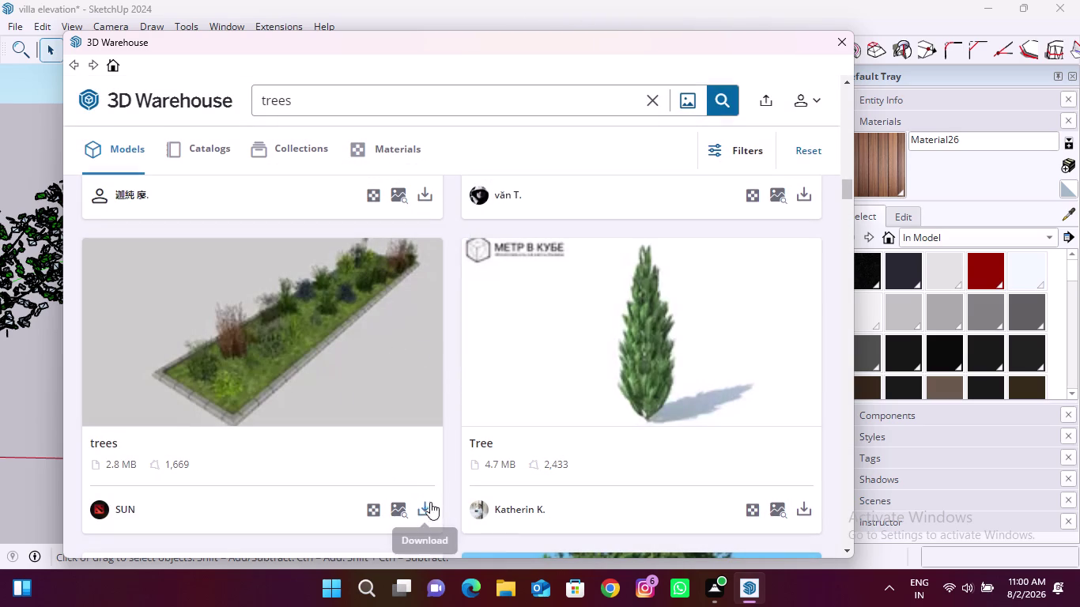
click(430, 503)
click(409, 322)
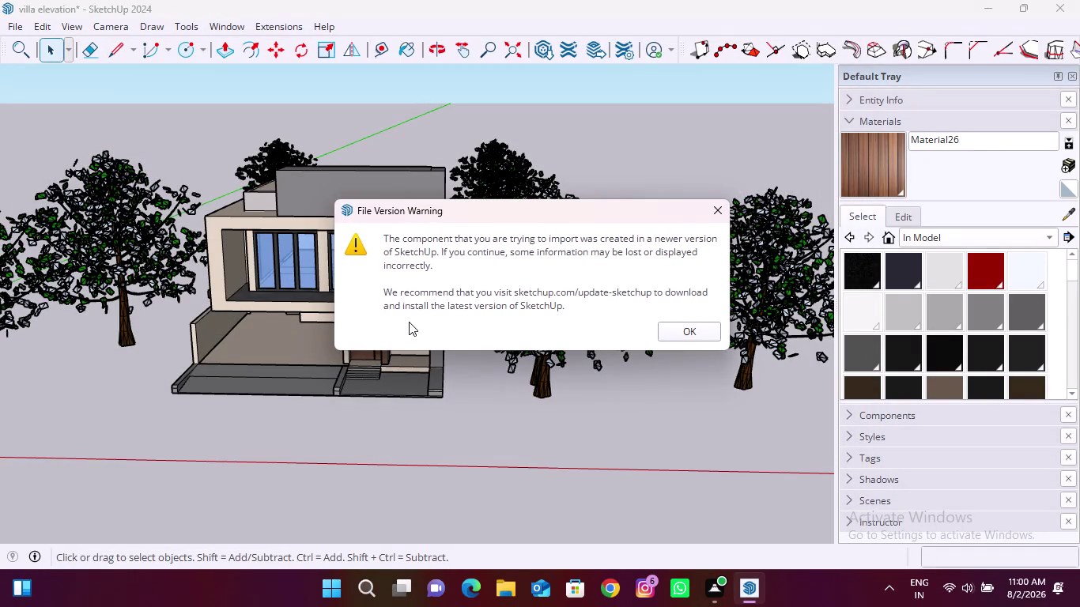
Accept the newer-version warning and set the planter down in front of the house.
click(675, 335)
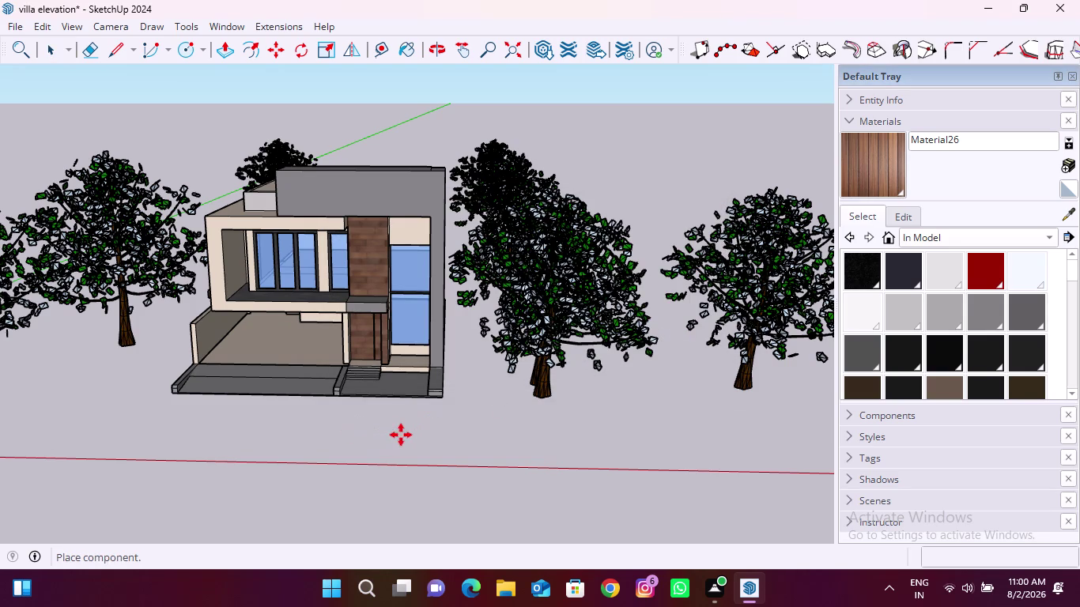
click(413, 435)
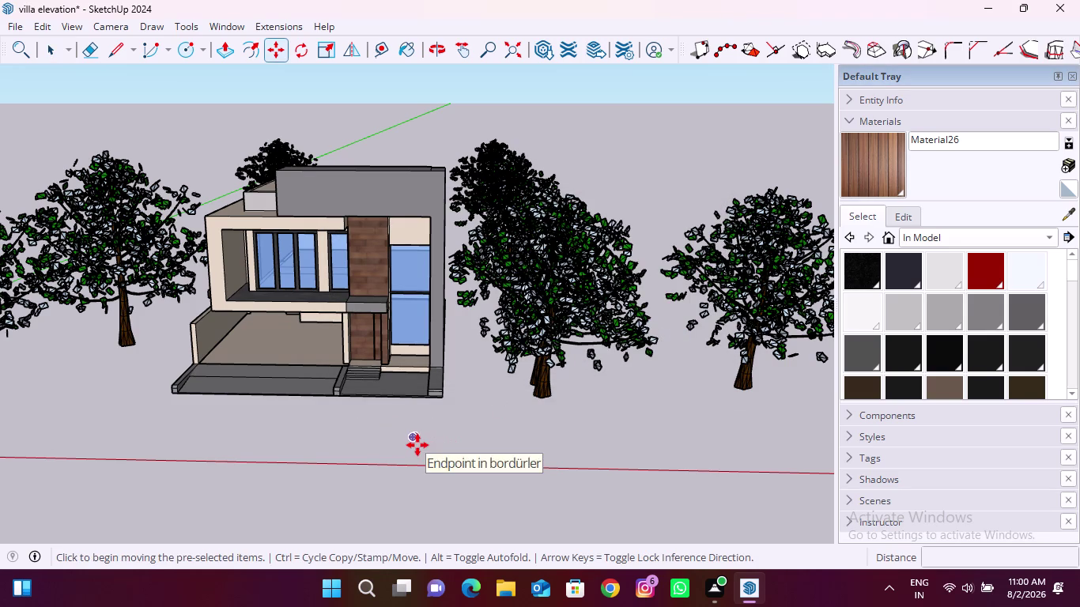
key(space)
scroll(up, 3)
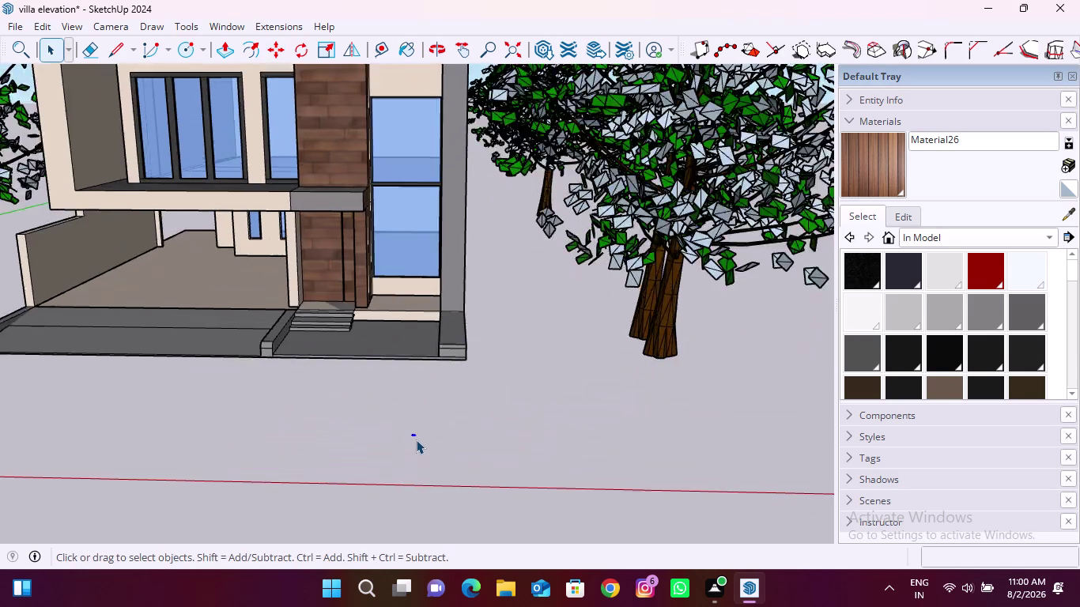
scroll(up, 3)
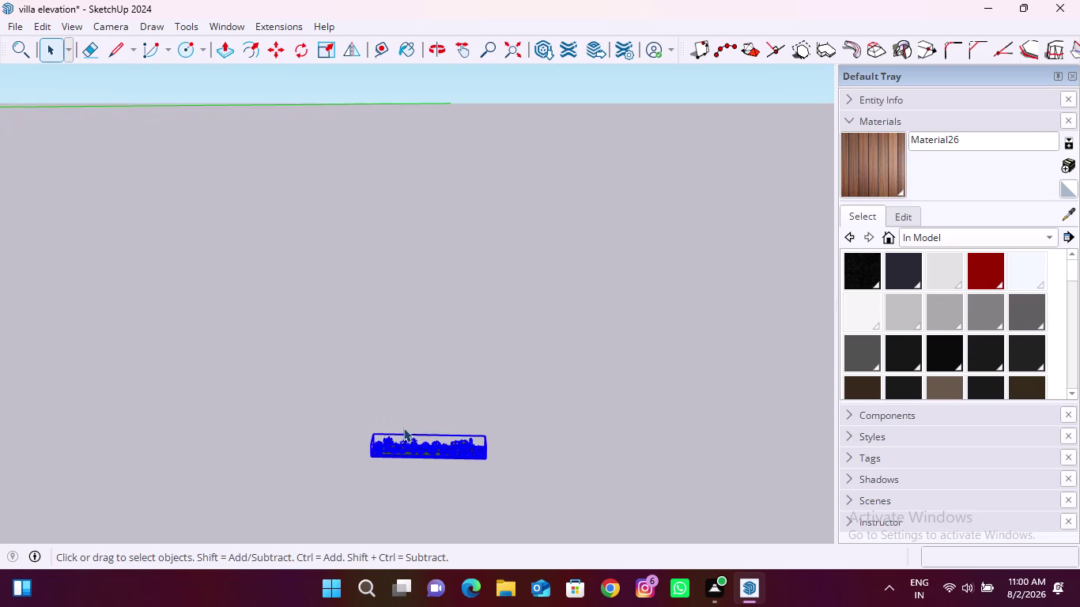
scroll(up, 3)
Resize the planter with the Scale tool by dragging a corner grip.
key(s)
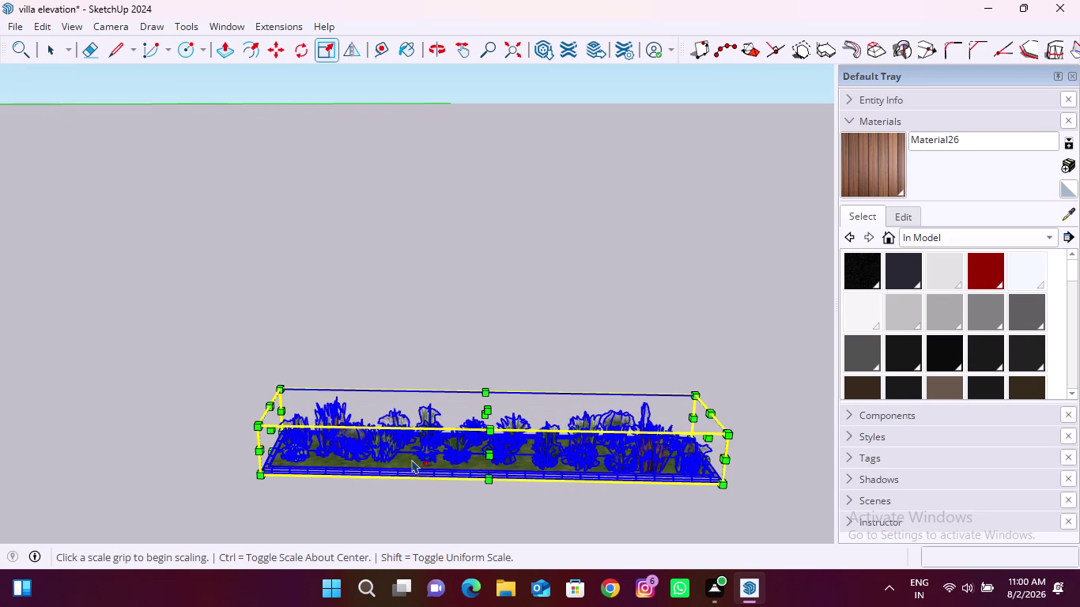
drag(264, 426, 390, 361)
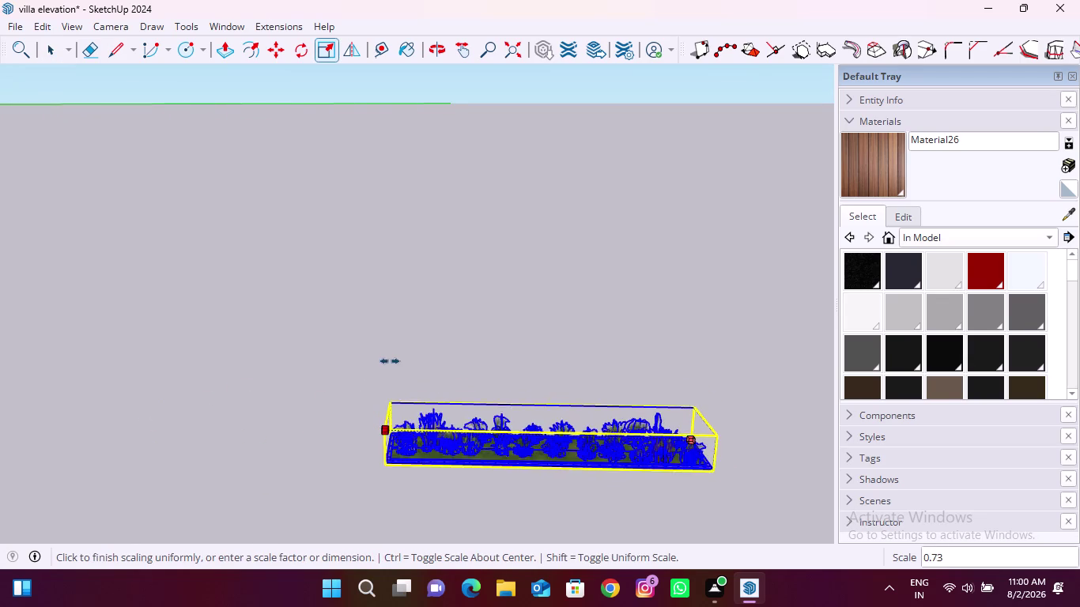
drag(390, 361, 632, 439)
scroll(down, 3)
scroll(down, 3)
scroll(down, 3)
drag(632, 439, 294, 399)
scroll(down, 3)
scroll(down, 3)
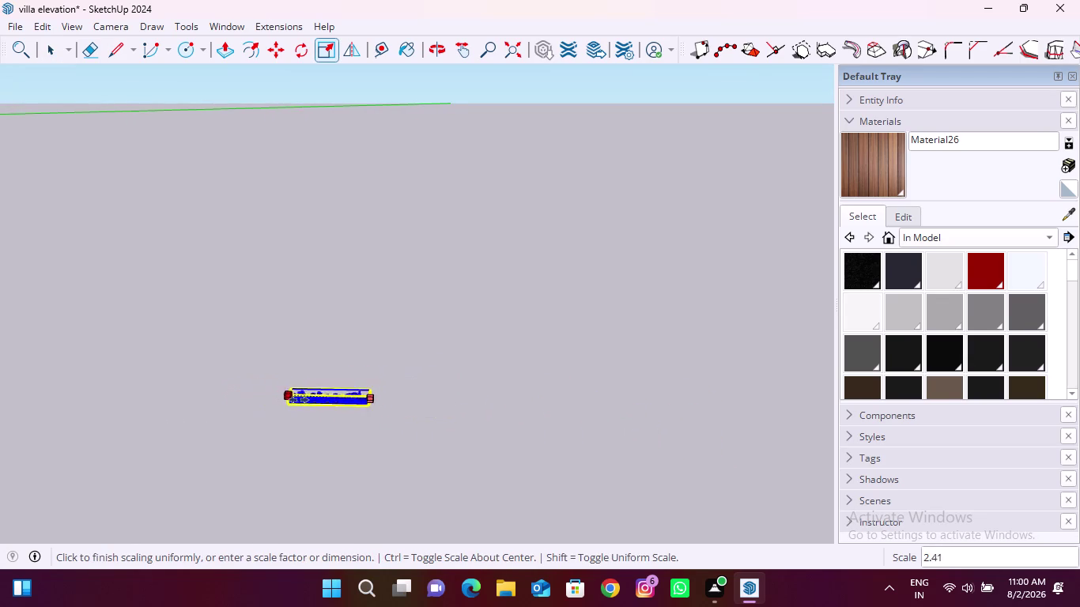
scroll(down, 3)
drag(295, 399, 171, 389)
Retry scaling the planter, then cancel the operation with Escape.
right_drag(335, 407, 361, 414)
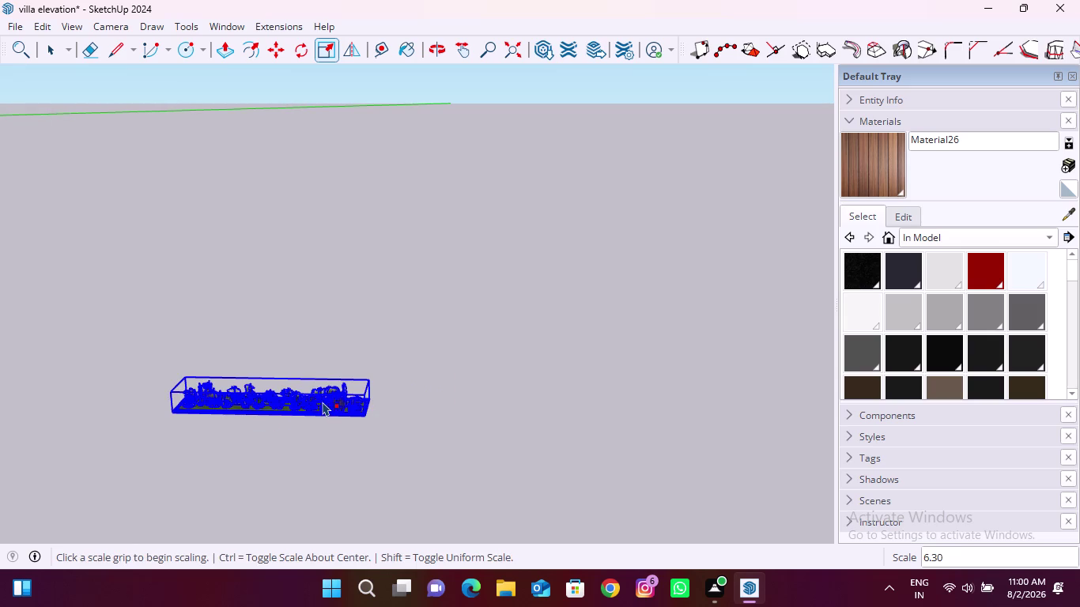
click(317, 401)
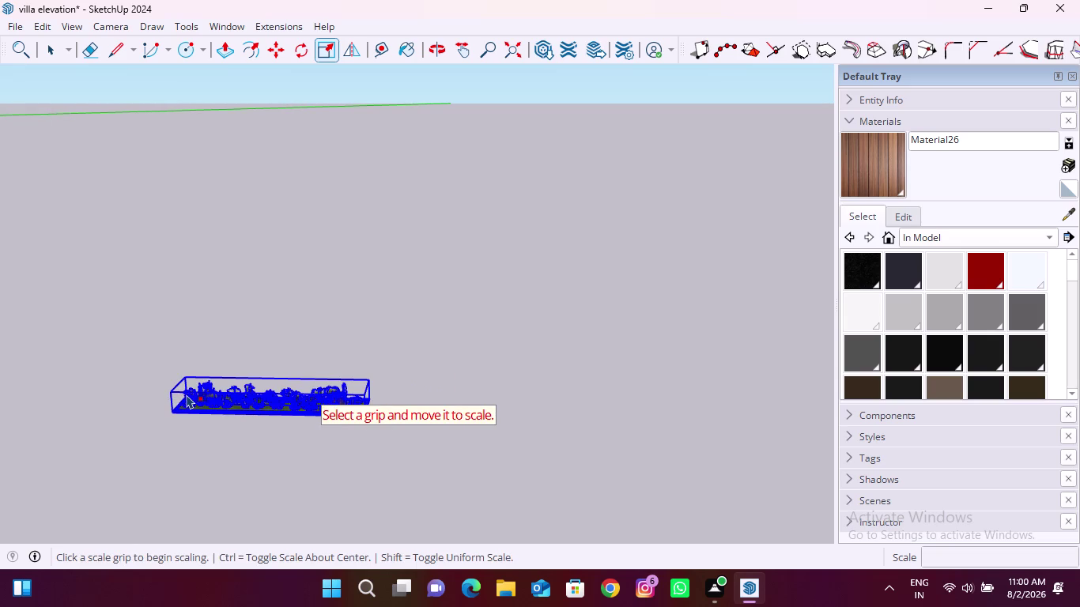
key(s)
click(310, 404)
key(space)
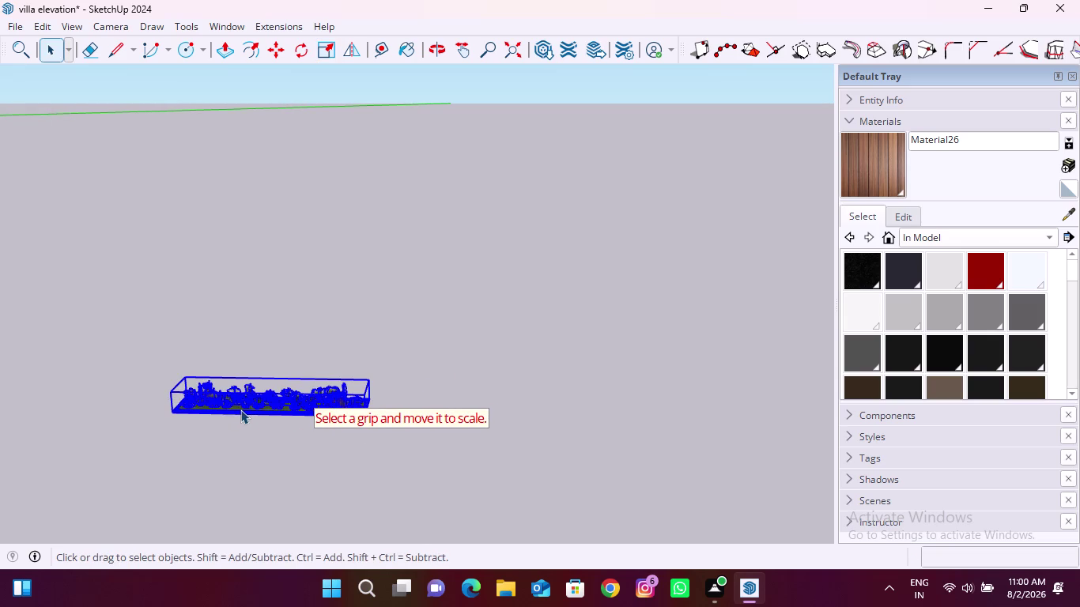
key(s)
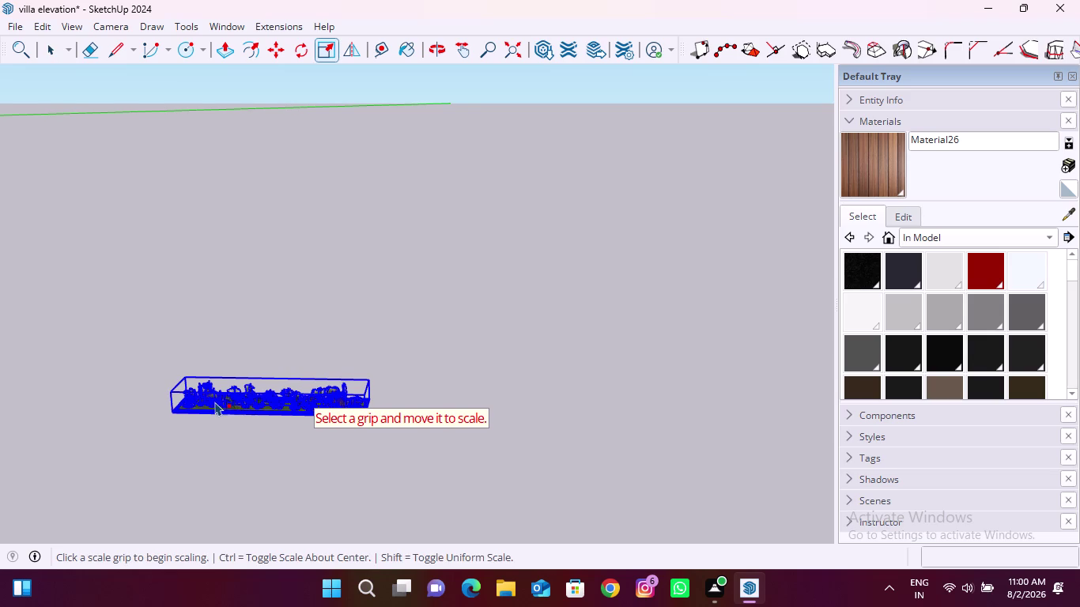
click(215, 402)
drag(200, 400, 404, 394)
scroll(down, 3)
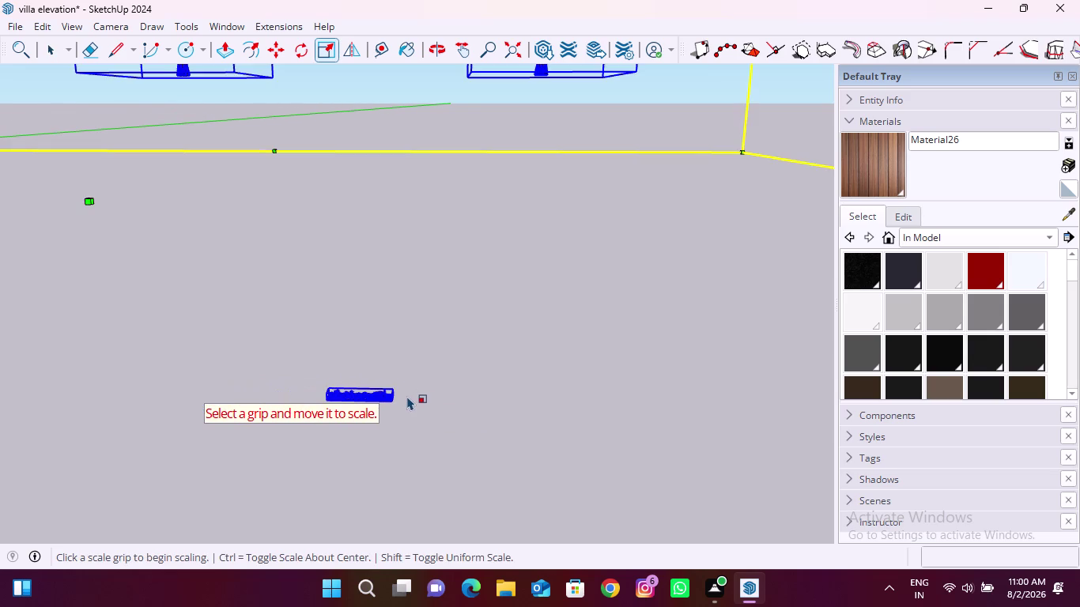
key(Escape)
key(Escape)
scroll(down, 3)
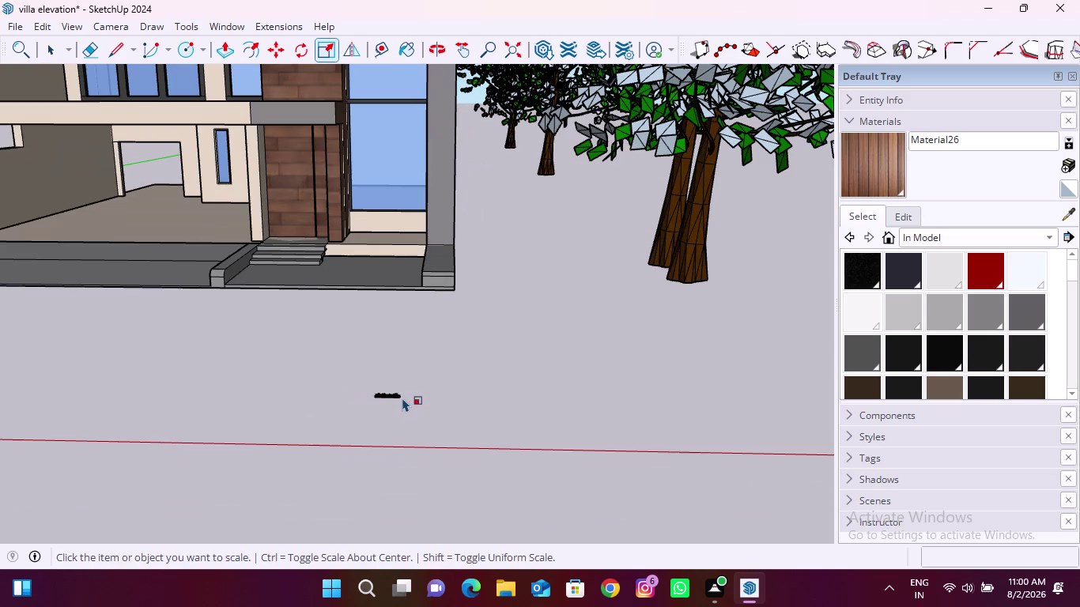
Scale the selected planter up uniformly and view it near the porch.
click(398, 399)
key(s)
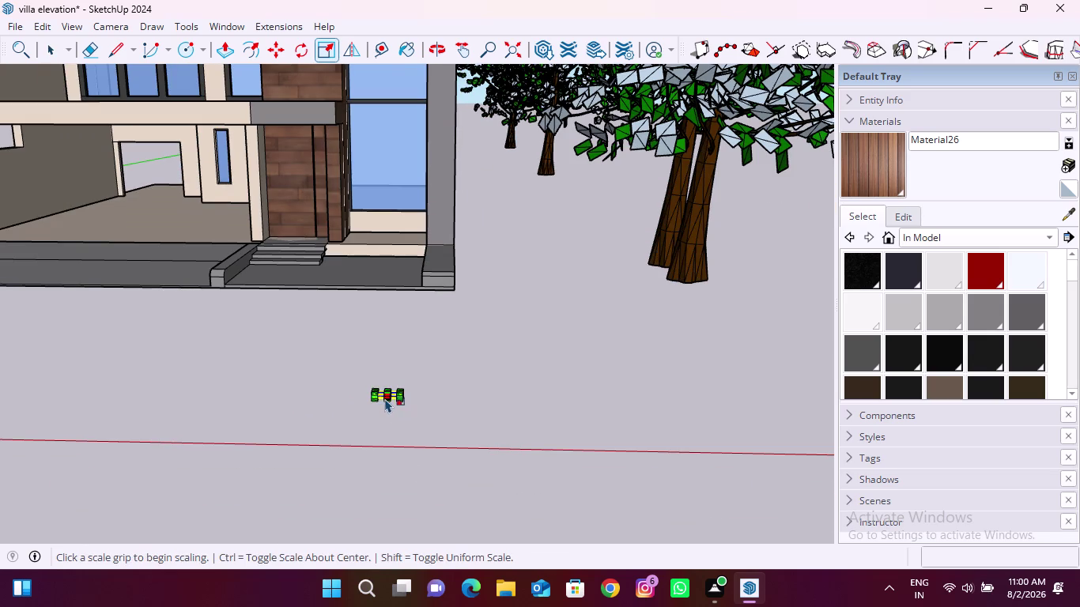
drag(370, 396, 114, 370)
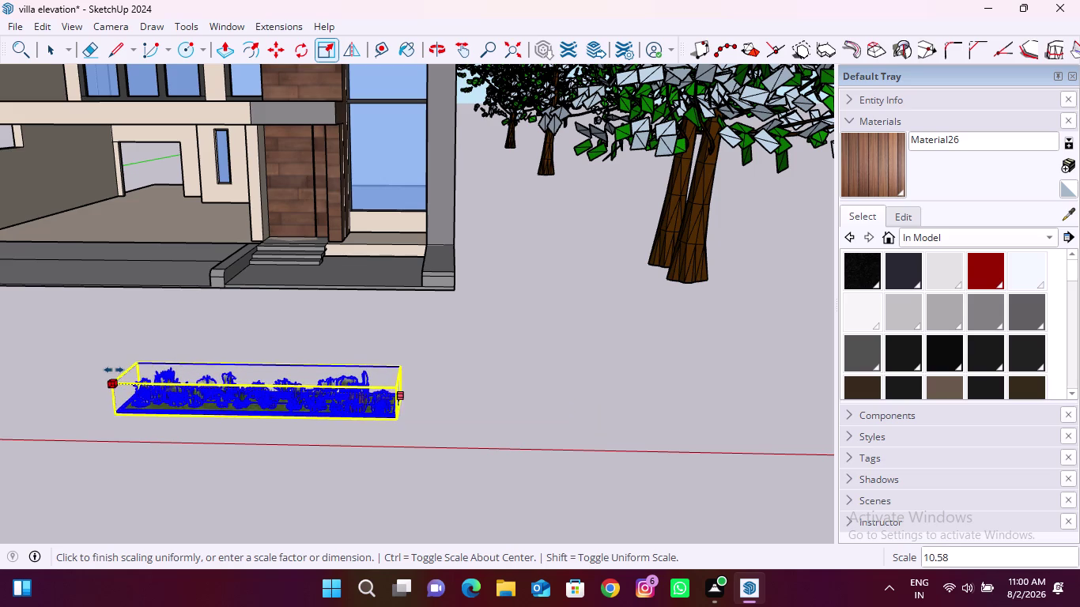
drag(114, 370, 76, 369)
scroll(down, 3)
middle_drag(400, 370, 415, 474)
scroll(up, 3)
scroll(up, 3)
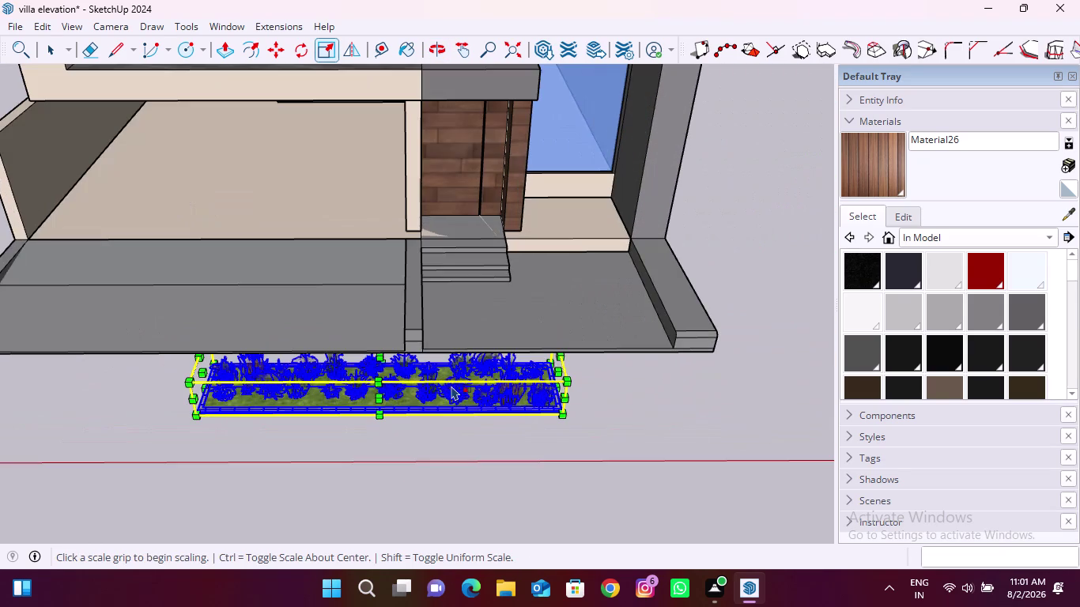
Move the planter near the porch and onto the front ledge.
key(m)
click(501, 391)
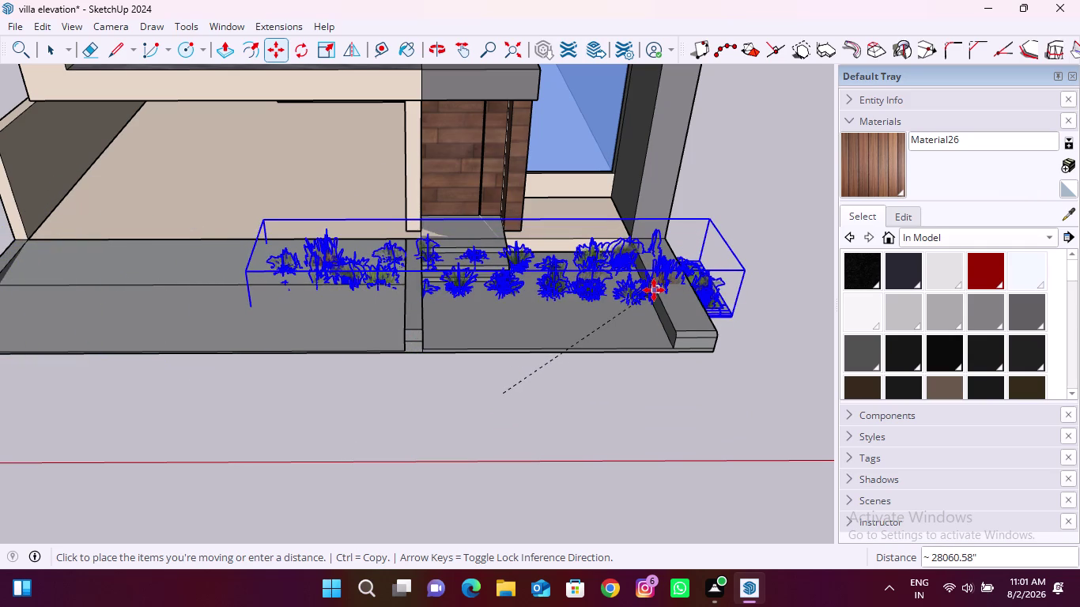
click(716, 313)
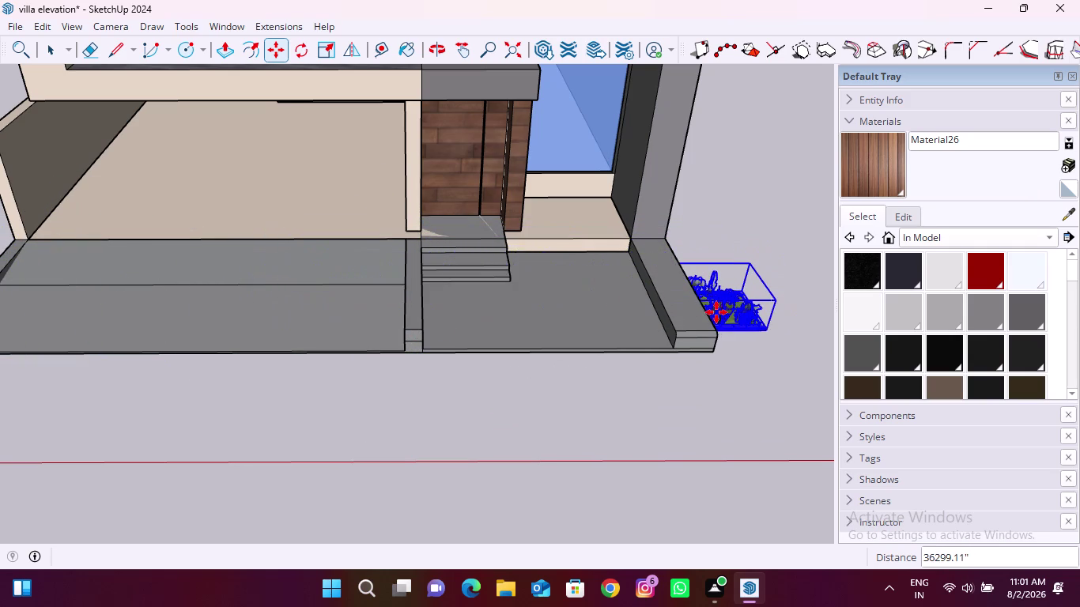
click(767, 327)
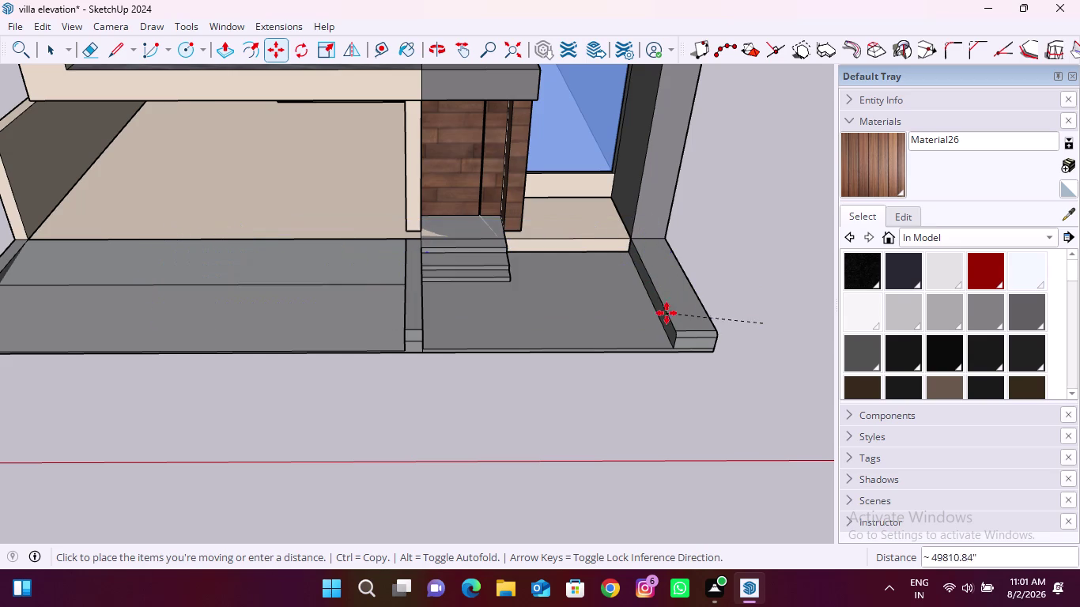
click(668, 314)
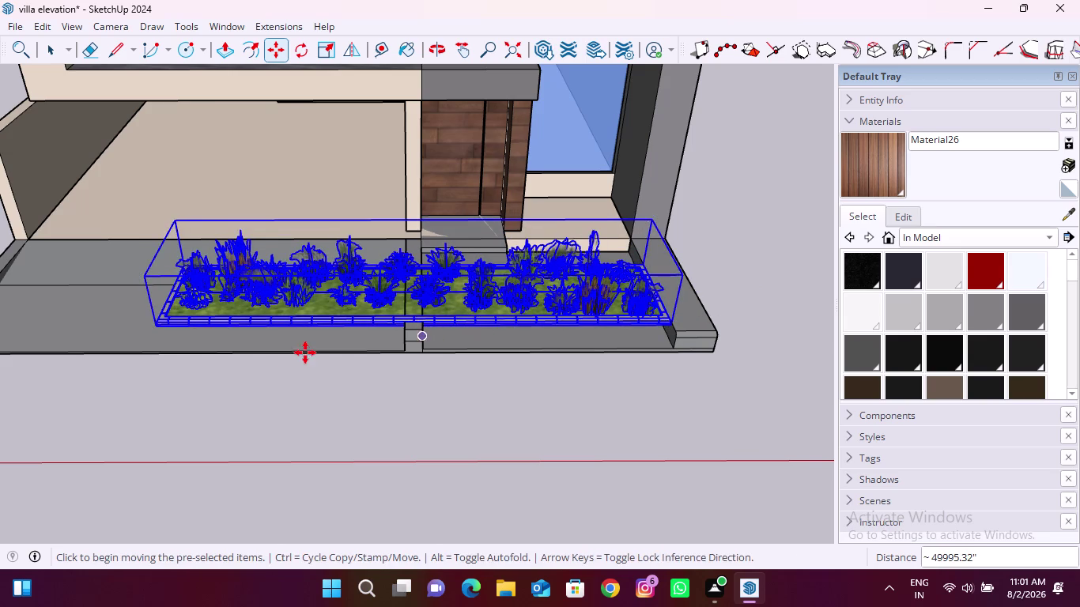
middle_drag(206, 360, 622, 303)
scroll(up, 3)
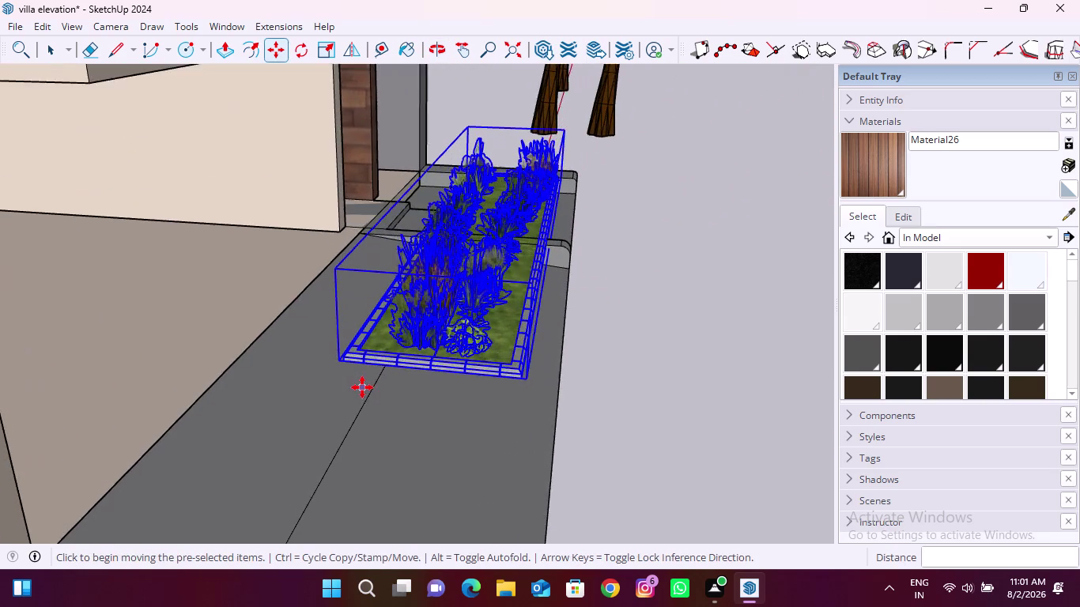
scroll(up, 3)
Reposition the planter by its corner on the ledge while orbiting to check.
click(334, 356)
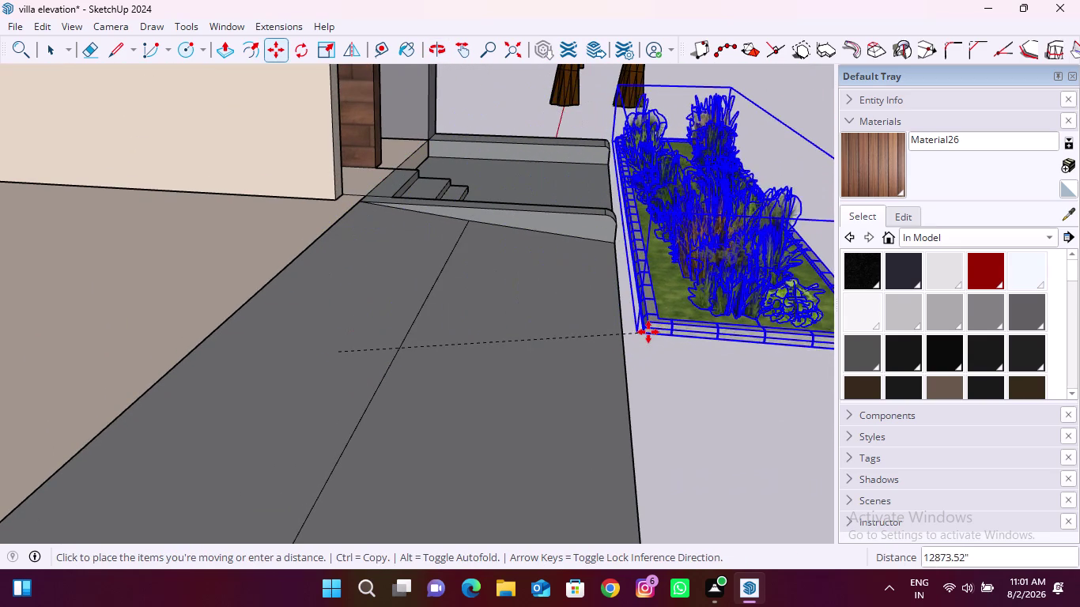
middle_drag(663, 336, 500, 338)
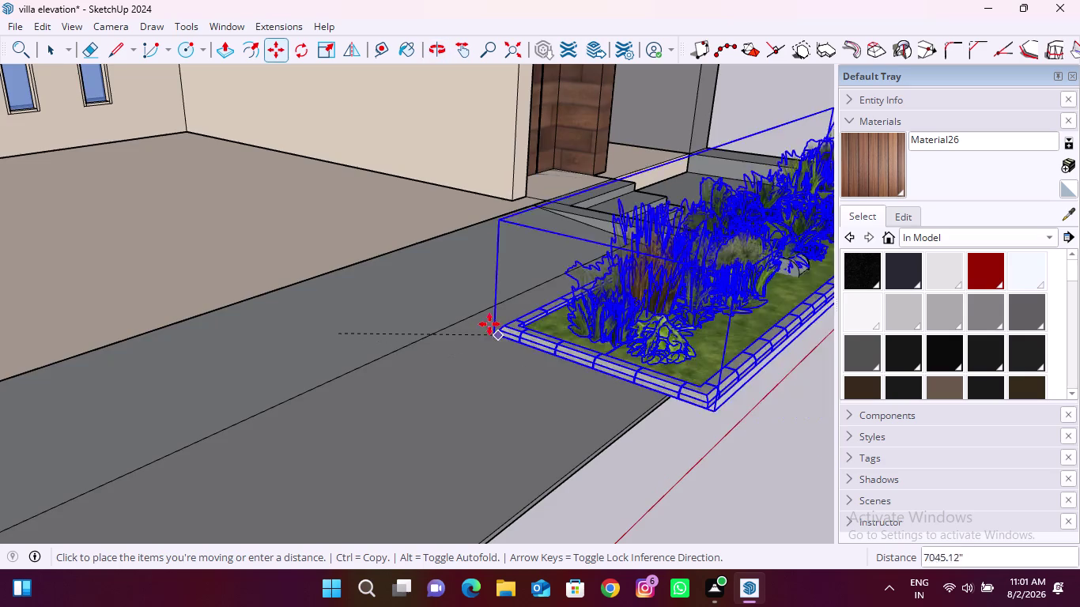
scroll(down, 3)
scroll(up, 3)
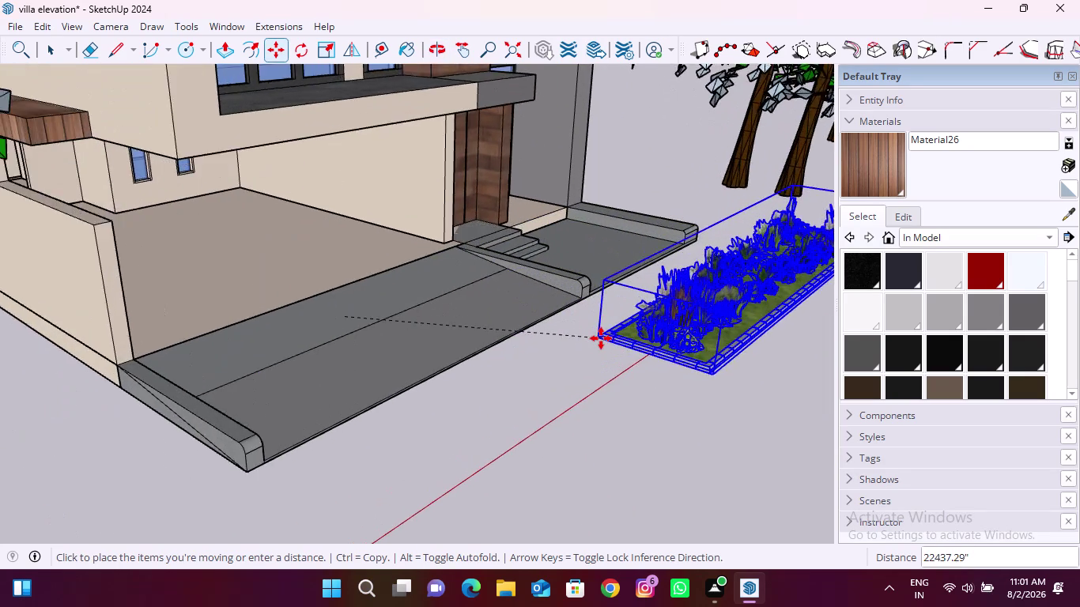
scroll(up, 3)
scroll(down, 3)
scroll(up, 3)
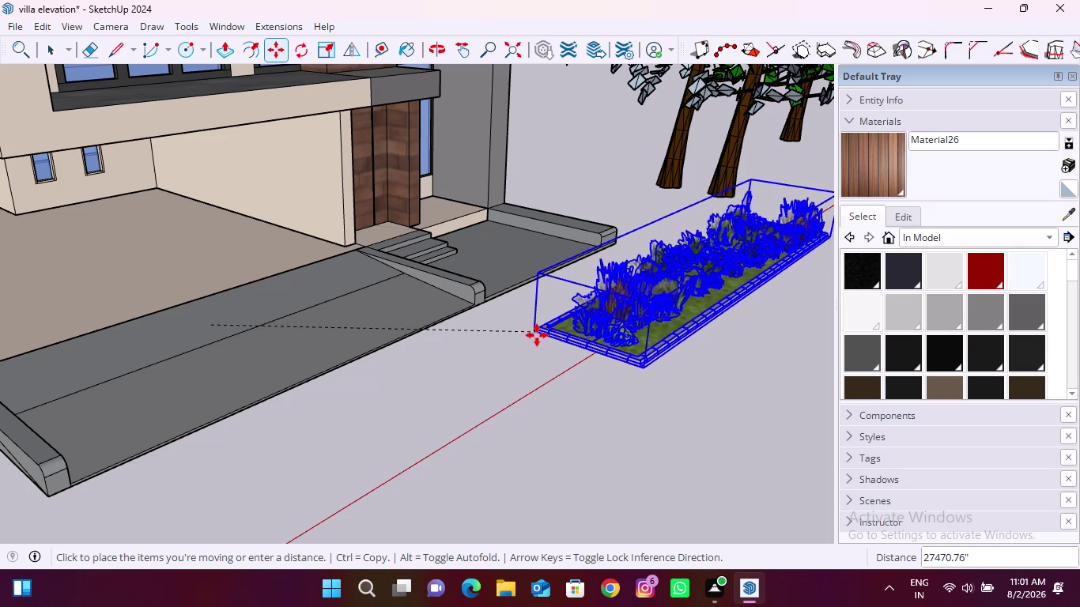
key(space)
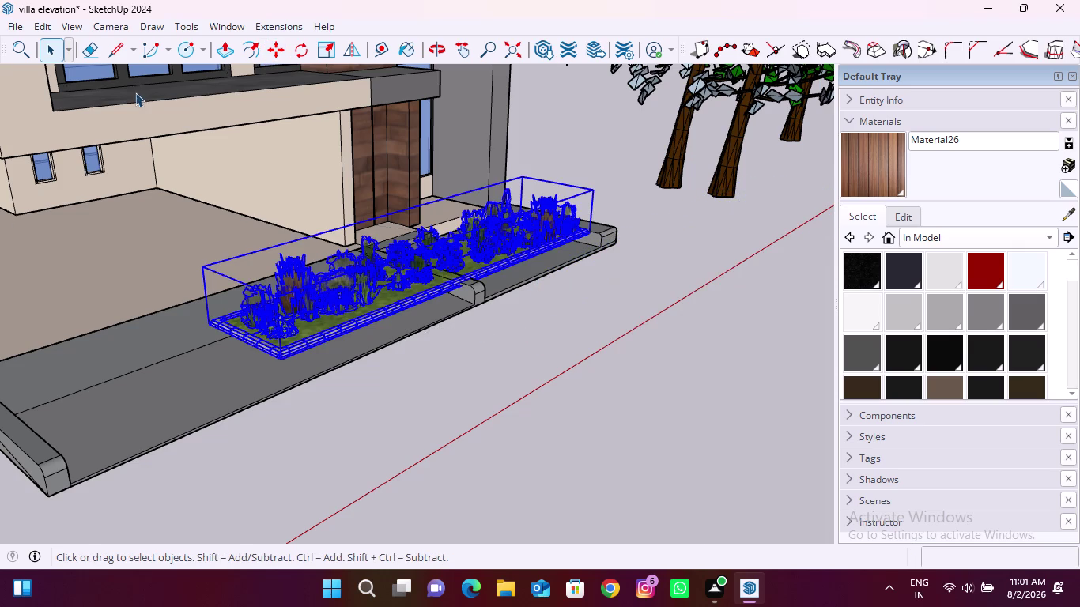
click(122, 48)
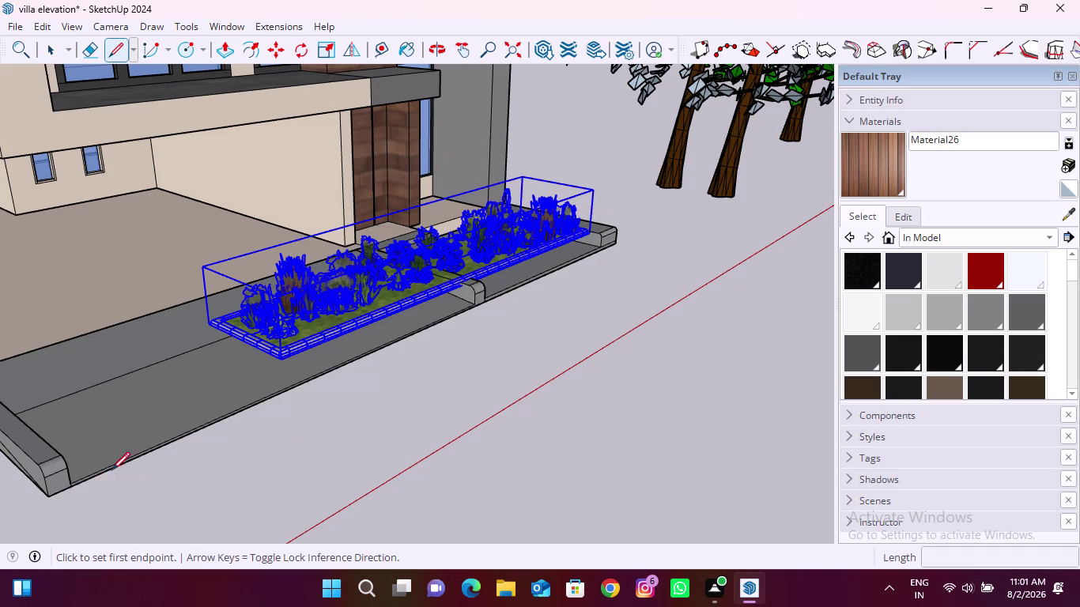
Draw a closed four-edge outline on the ground starting from the front ledge corner.
middle_drag(122, 461, 268, 358)
scroll(up, 3)
click(331, 321)
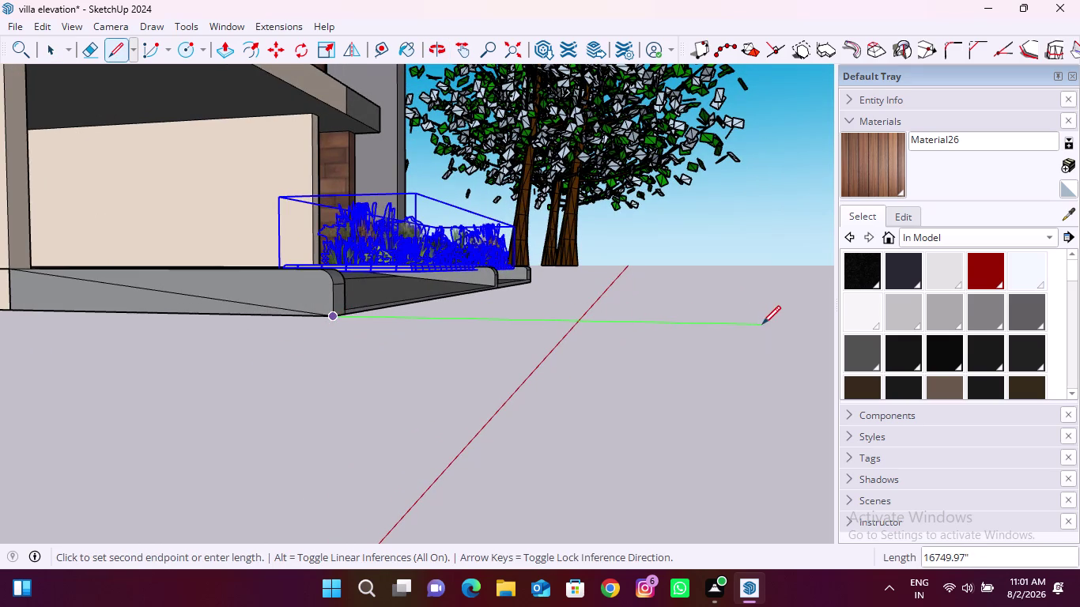
click(763, 324)
scroll(down, 3)
middle_drag(478, 328, 235, 465)
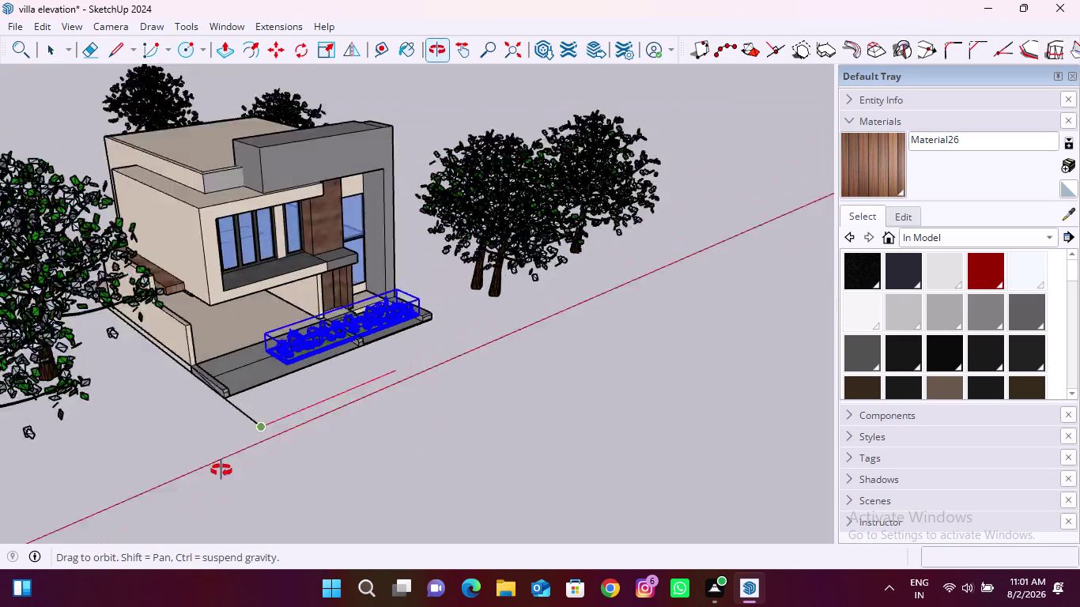
middle_drag(235, 465, 174, 489)
click(451, 343)
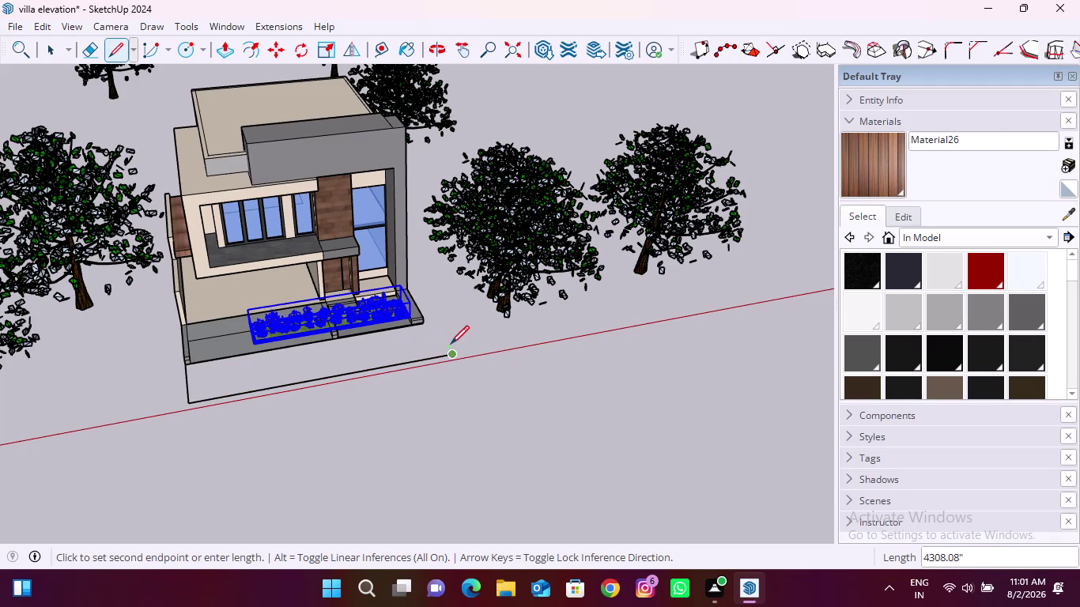
click(435, 320)
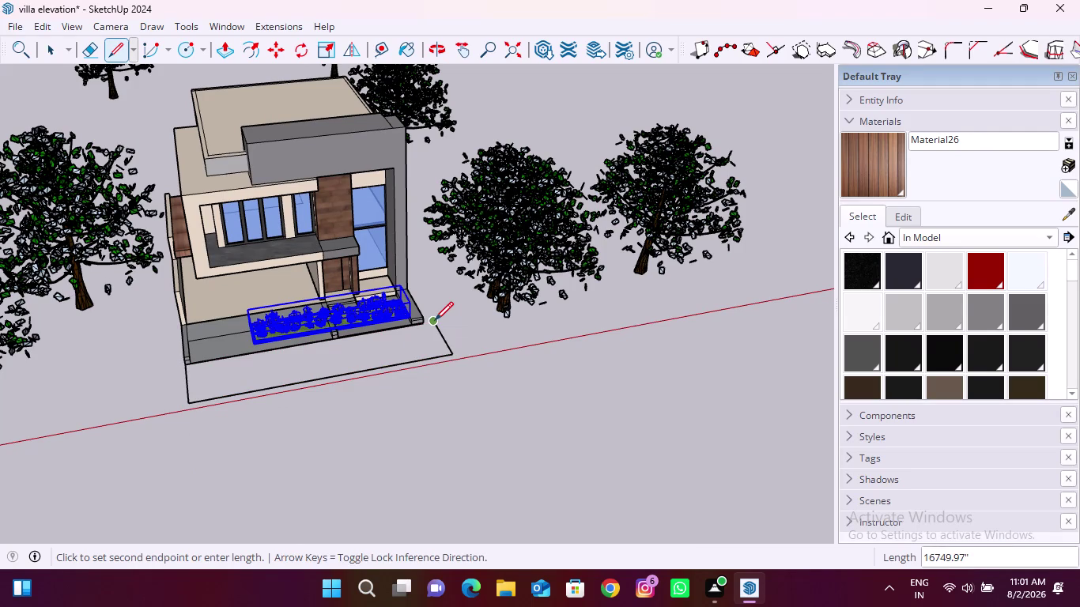
scroll(up, 3)
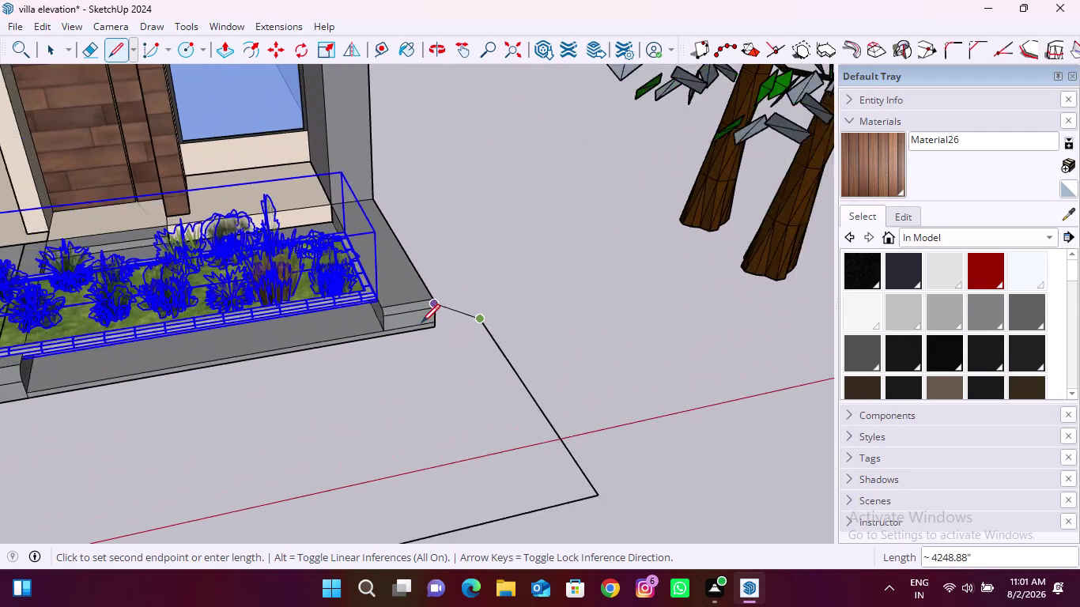
click(438, 330)
key(space)
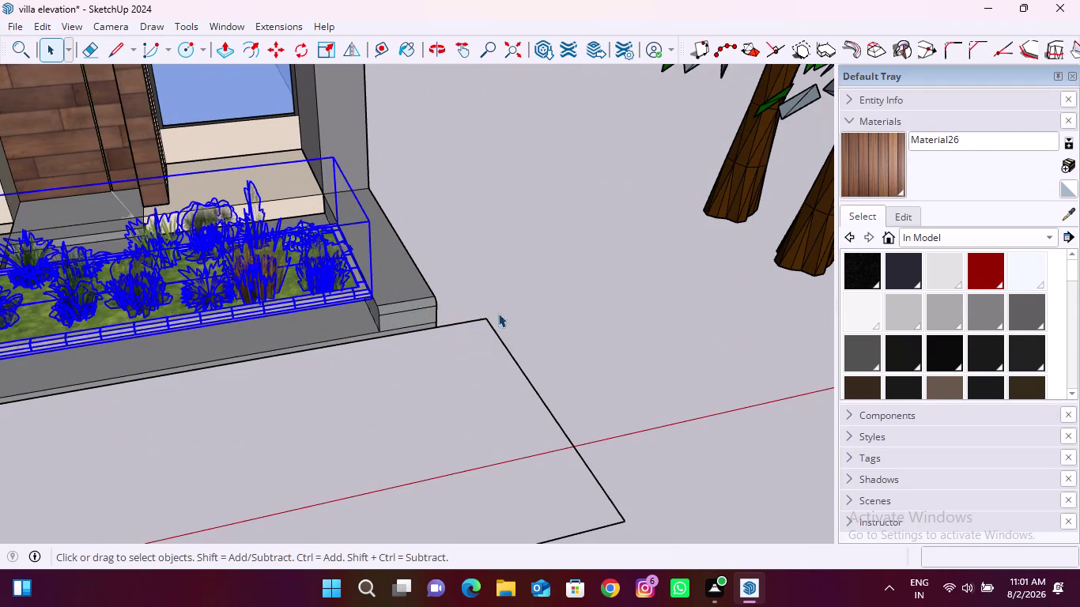
scroll(down, 3)
middle_drag(220, 353, 413, 380)
Move the shrub planter bed by its corner onto the outlined ground area.
scroll(up, 3)
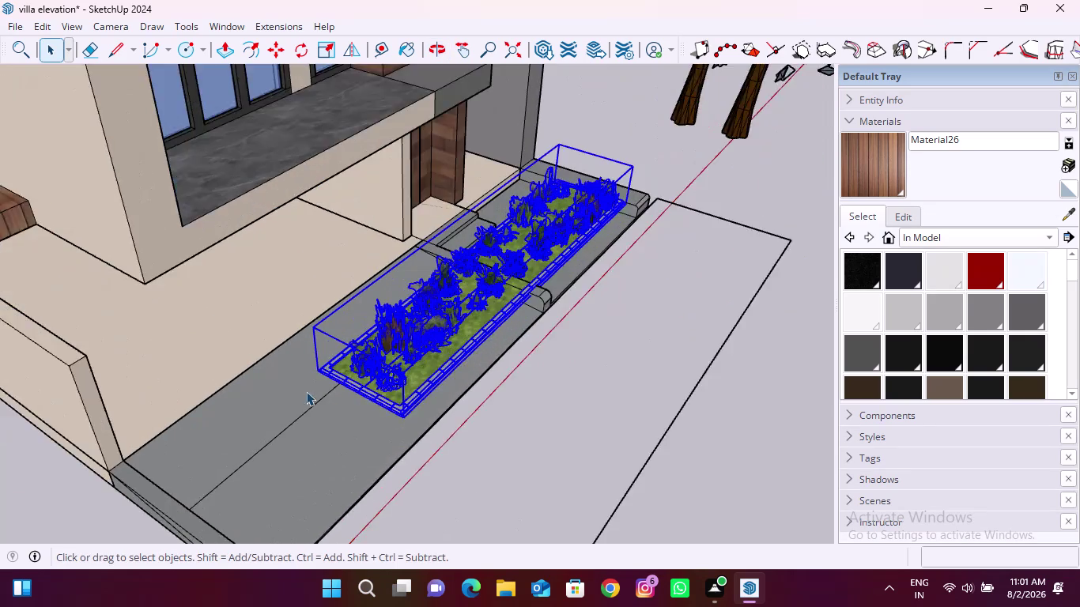
scroll(up, 3)
key(m)
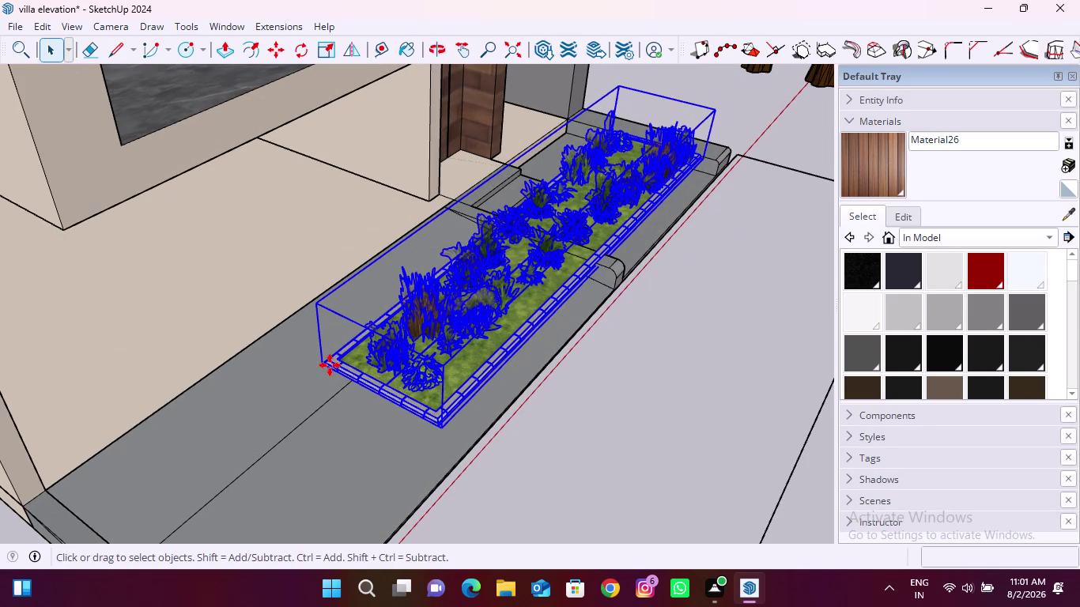
click(440, 430)
scroll(down, 3)
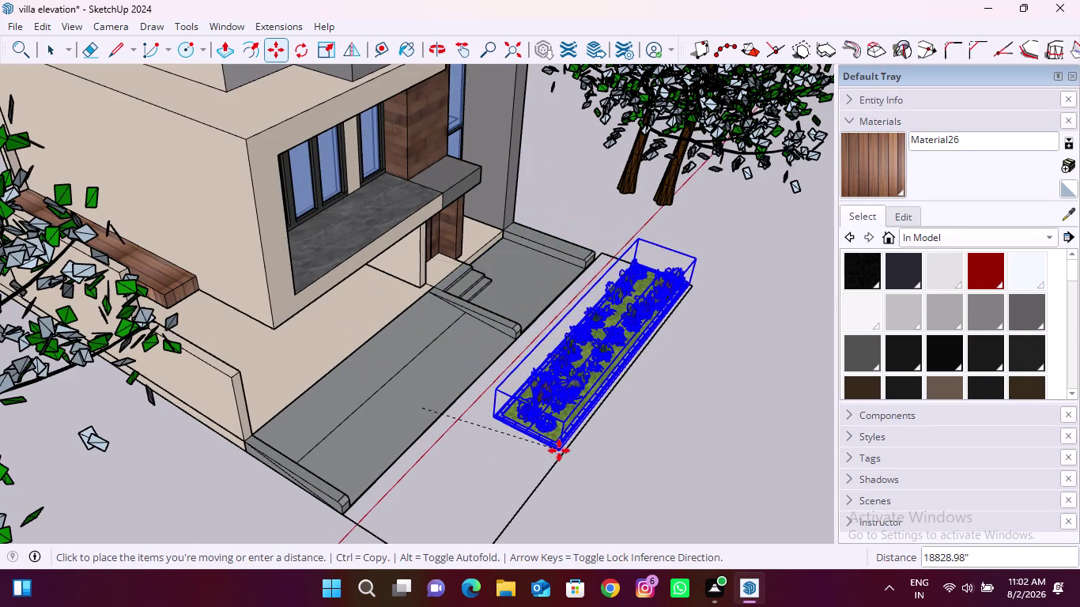
scroll(down, 3)
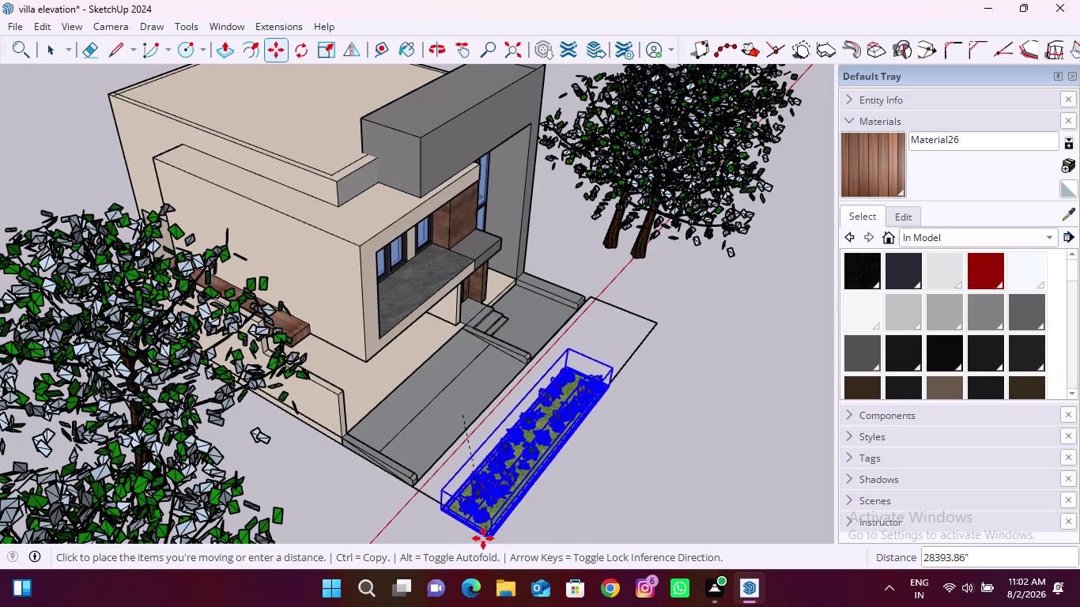
scroll(up, 3)
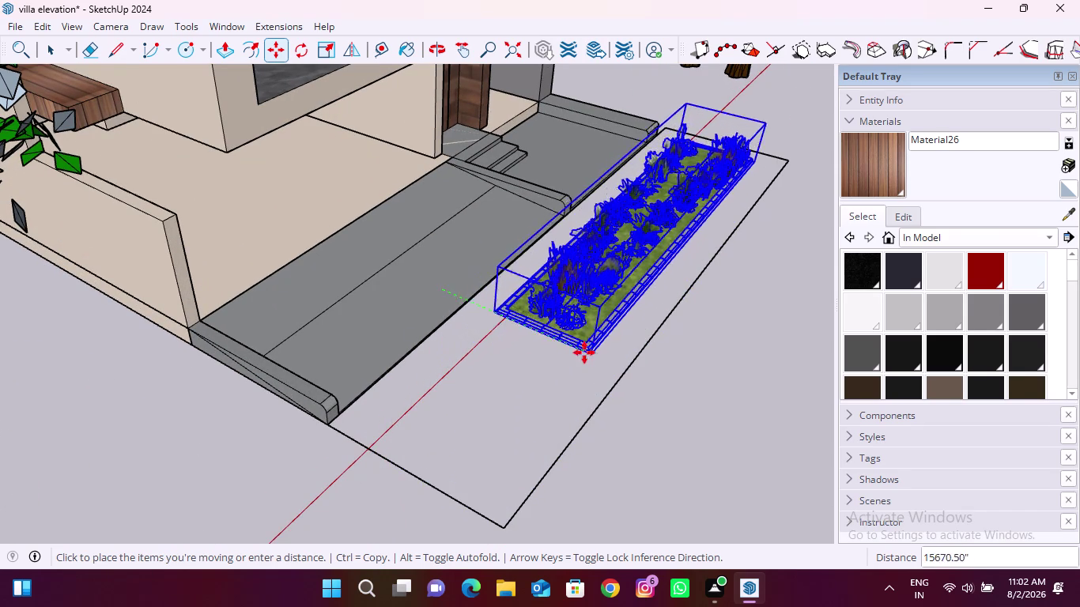
scroll(down, 3)
middle_drag(570, 340, 243, 371)
scroll(up, 3)
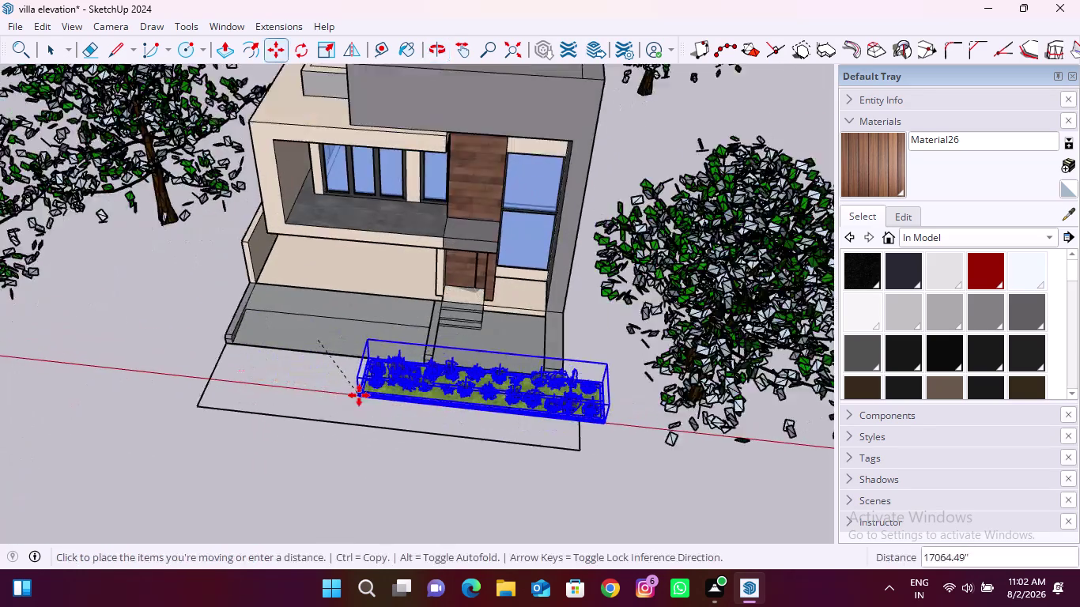
scroll(up, 3)
middle_drag(365, 432, 287, 308)
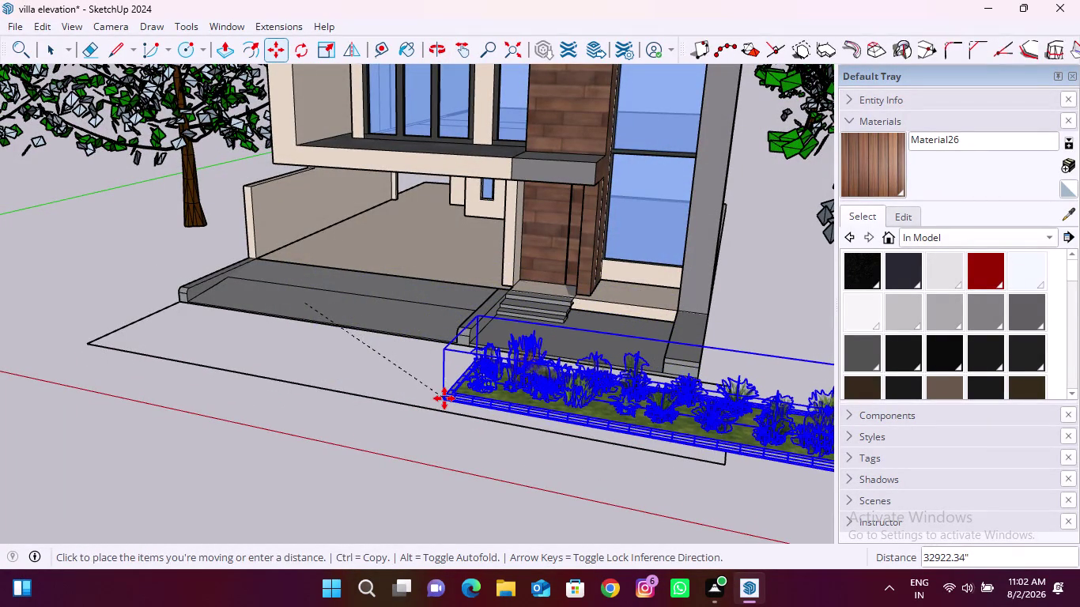
click(437, 409)
Reposition the planter bed in front of the house beside the entrance steps.
scroll(down, 3)
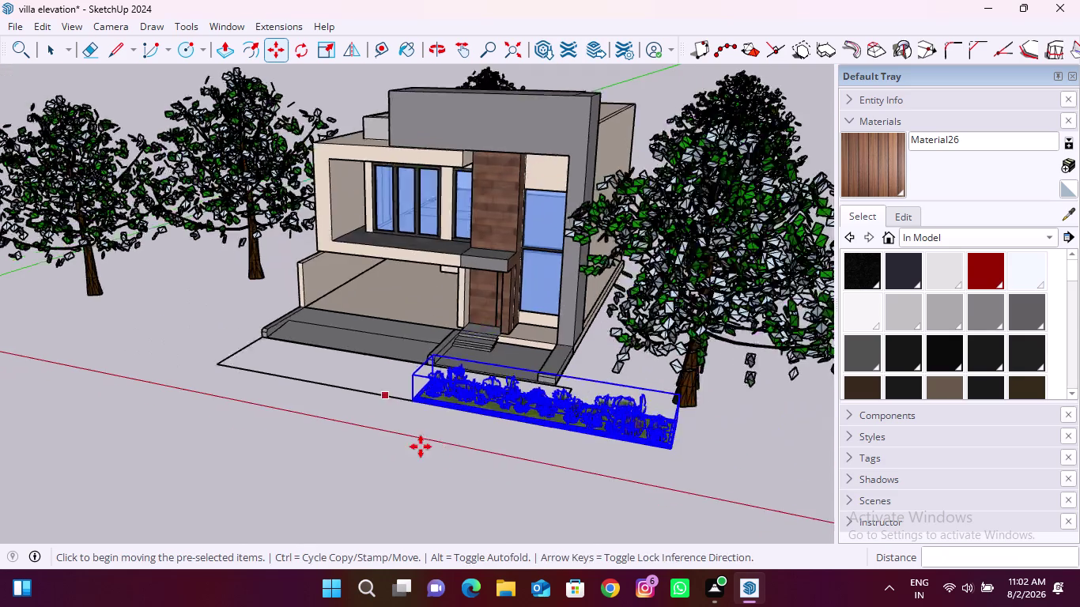
middle_drag(471, 450, 368, 370)
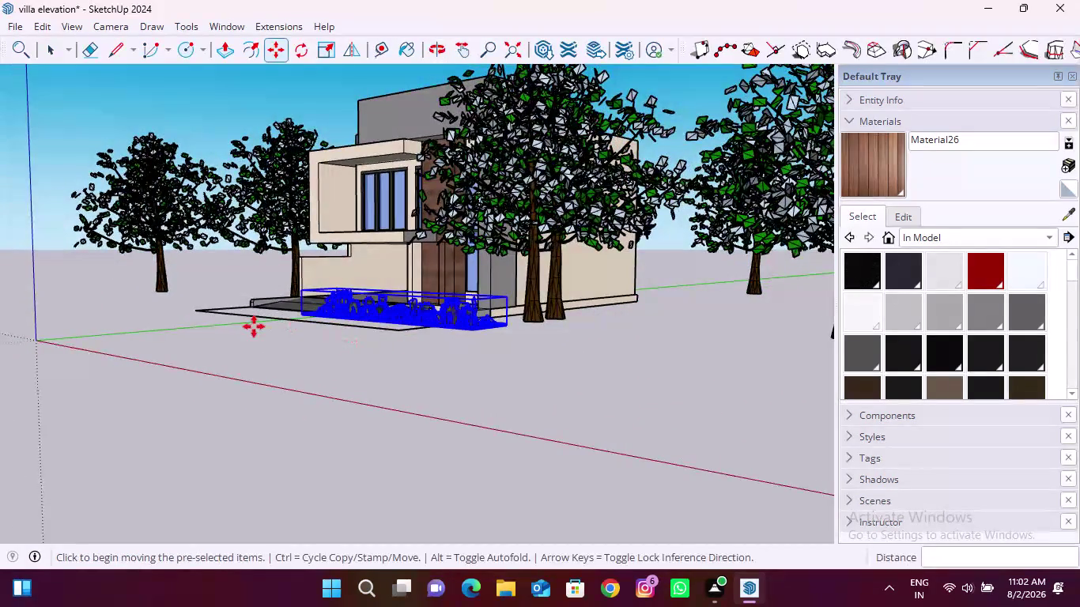
middle_drag(256, 327, 529, 327)
scroll(up, 3)
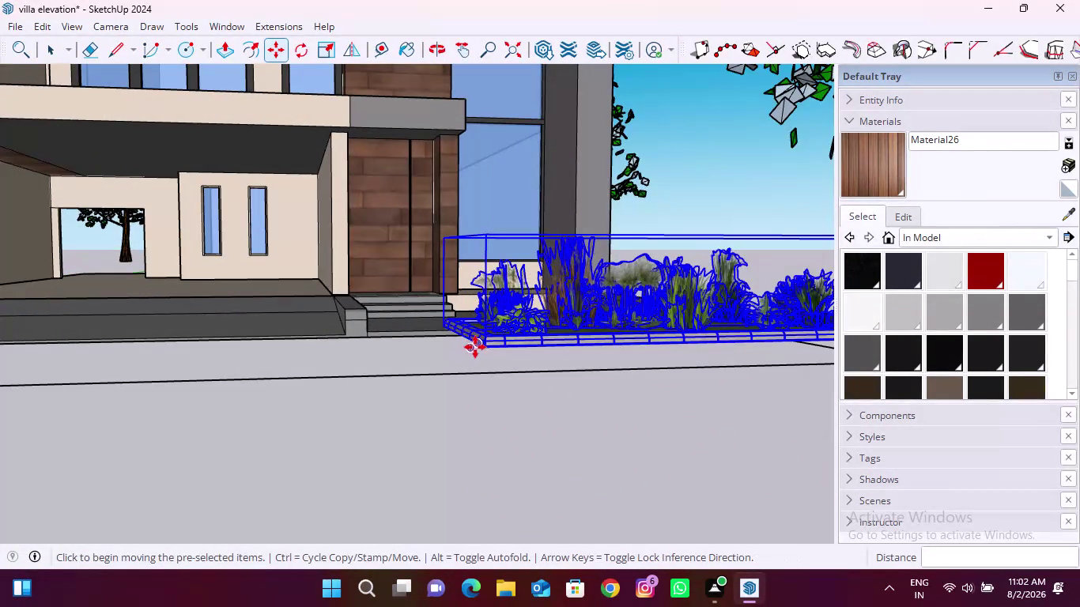
click(481, 348)
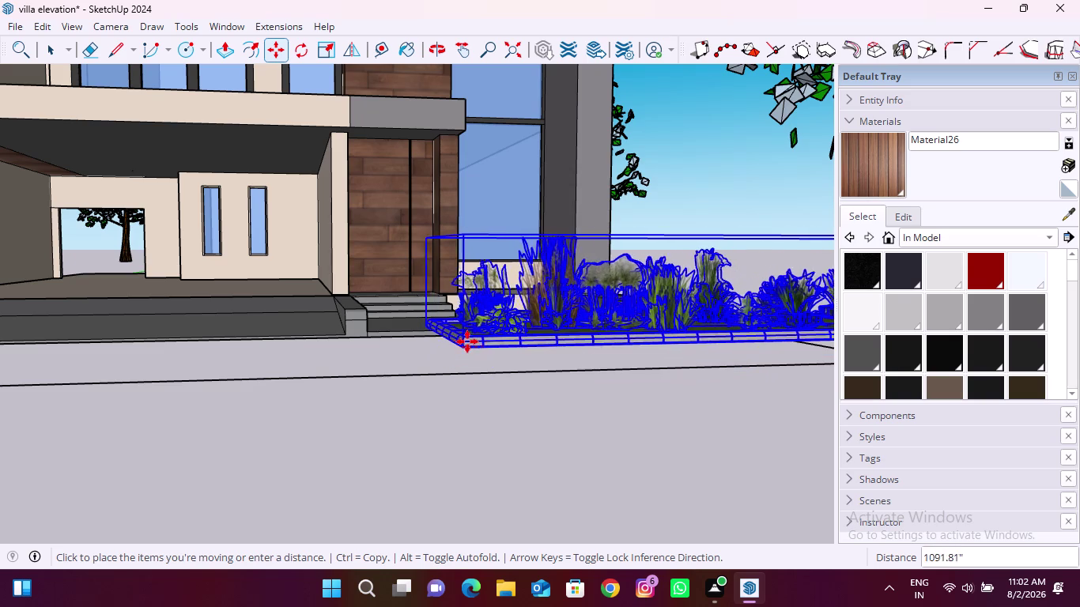
key(Up)
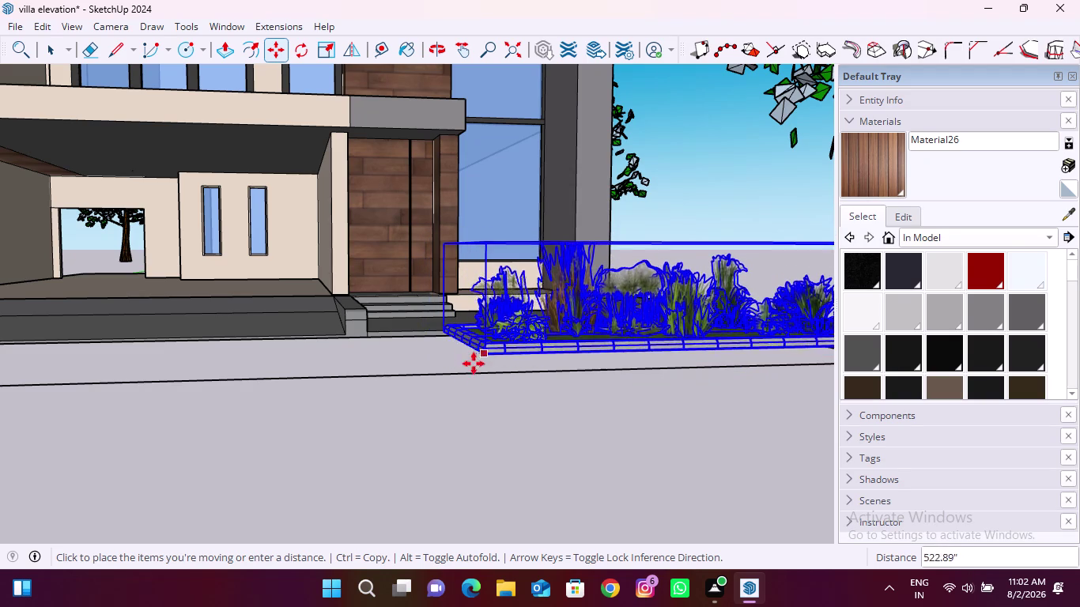
click(474, 374)
Orbit around and under the planter to check its placement, then deselect it.
middle_drag(491, 335, 492, 394)
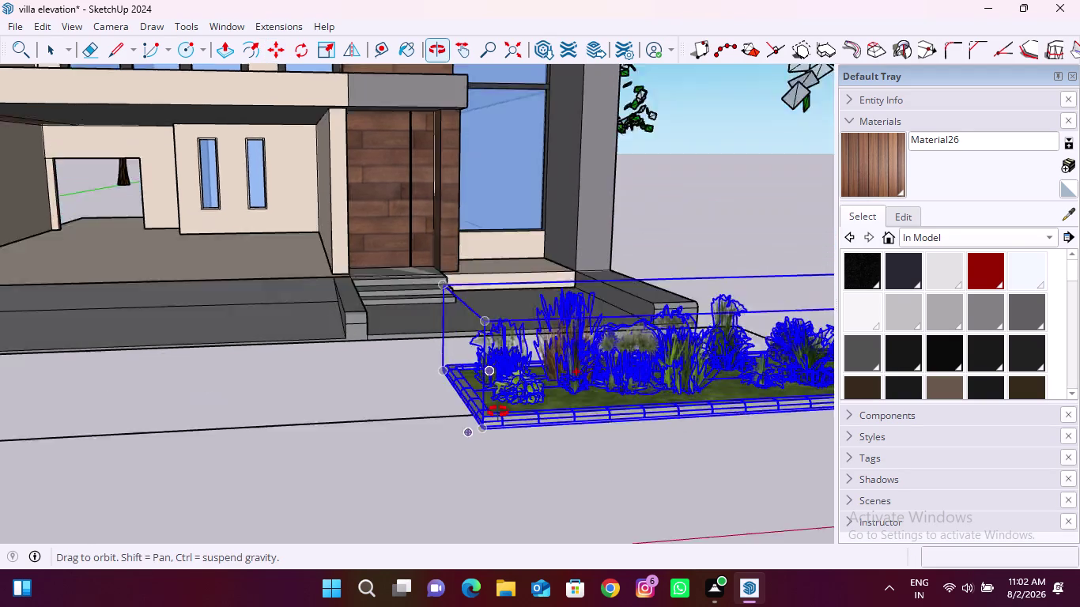
middle_drag(493, 394, 680, 399)
middle_drag(649, 368, 282, 279)
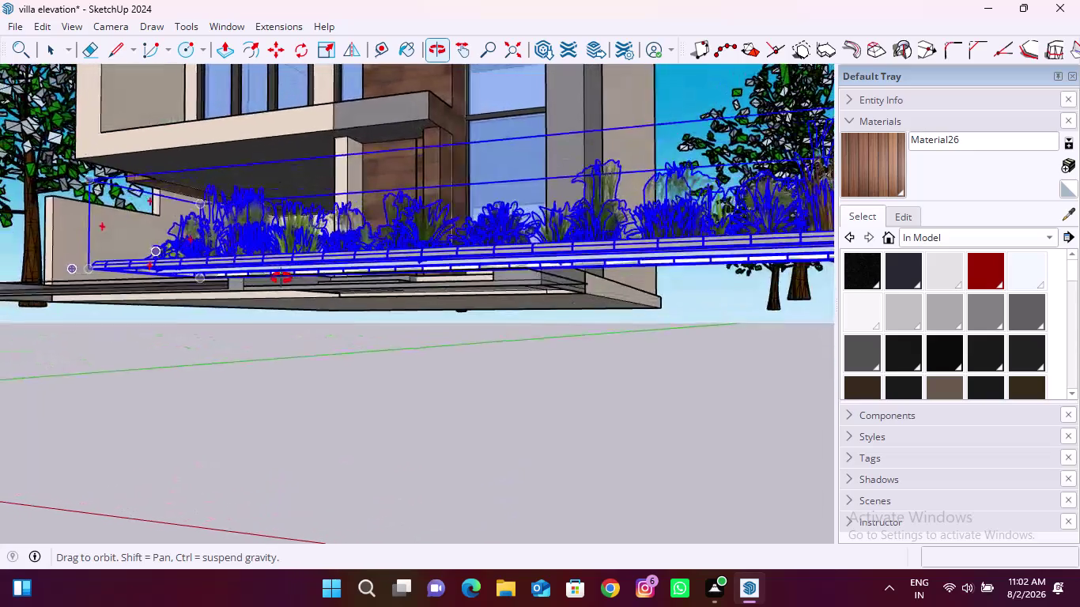
middle_drag(281, 278, 295, 245)
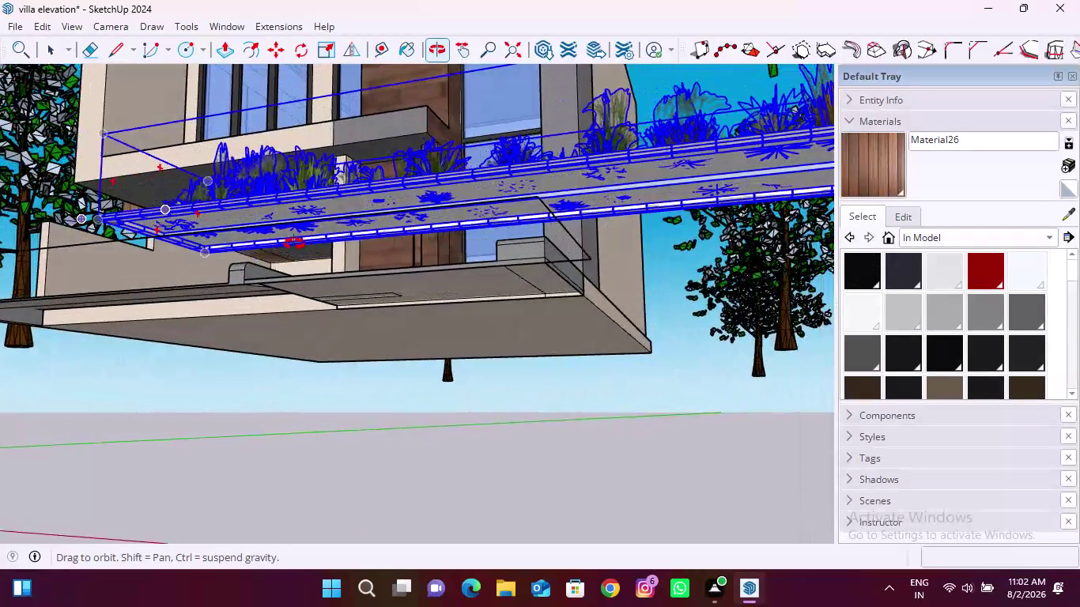
middle_drag(294, 244, 403, 391)
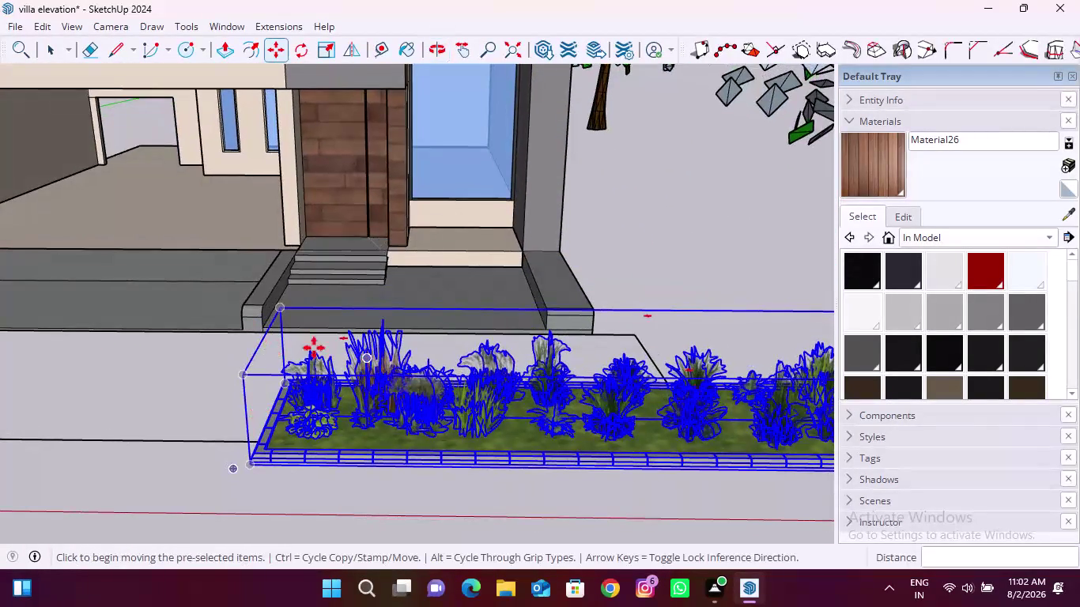
scroll(down, 3)
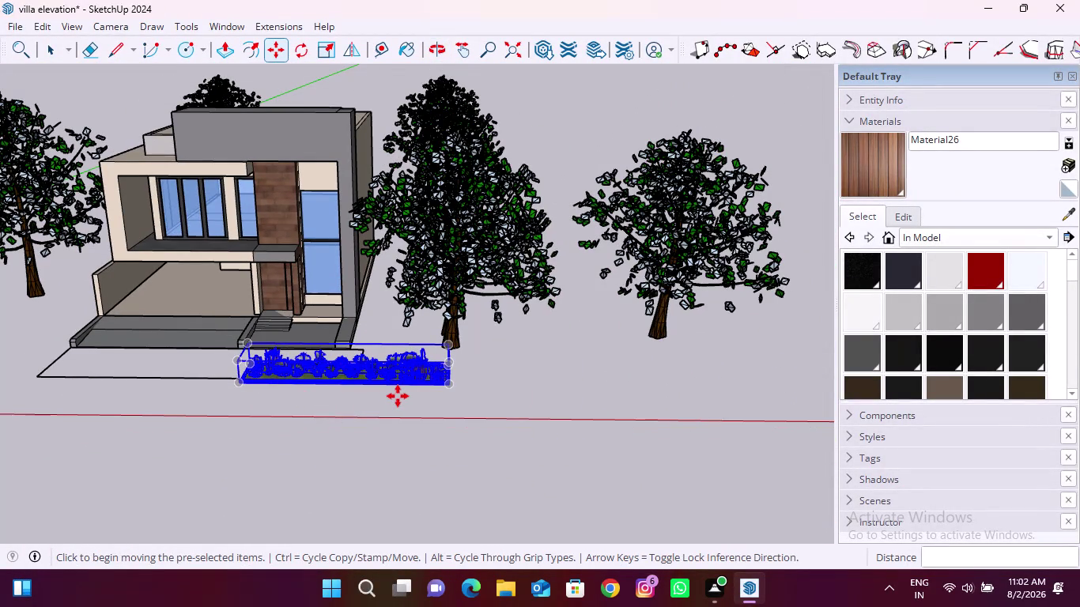
key(space)
click(477, 395)
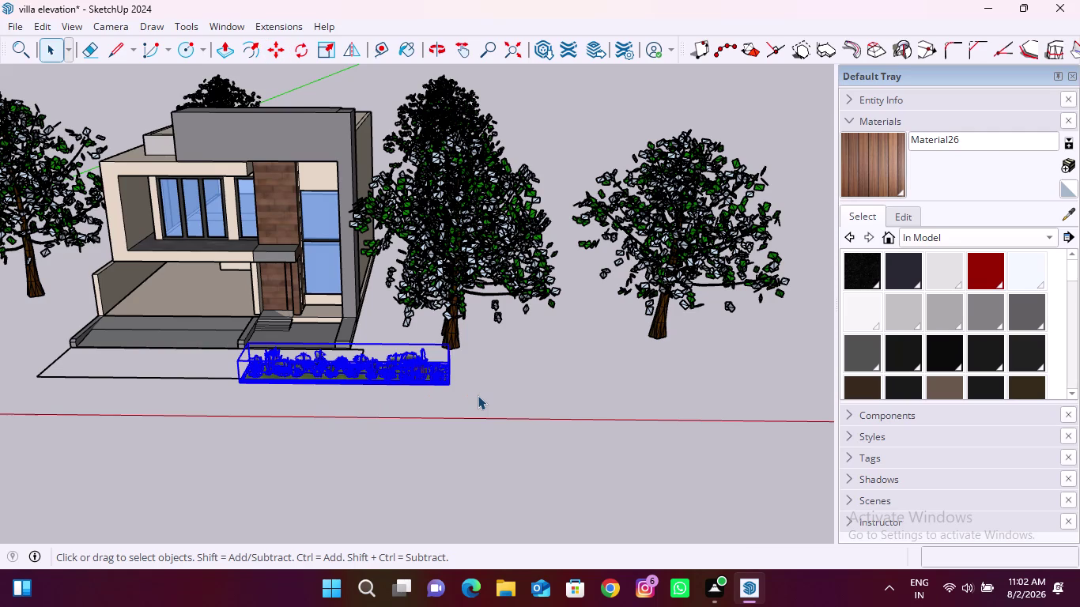
scroll(up, 3)
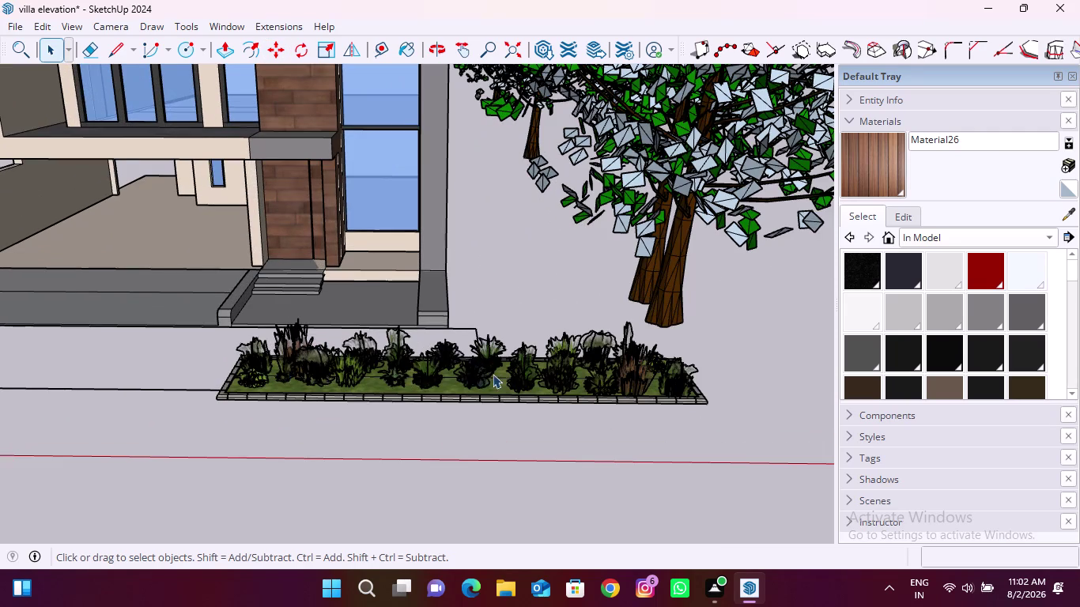
scroll(down, 3)
scroll(down, 3)
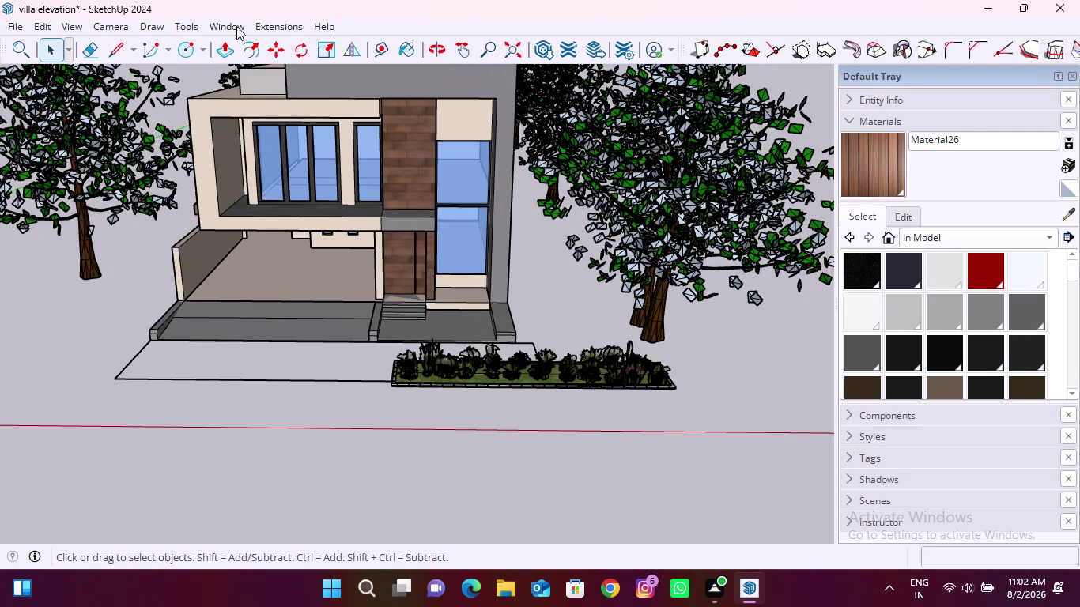
Open 3D Warehouse and download the multi-tree Tree model from the 'trees' results.
click(235, 26)
click(275, 143)
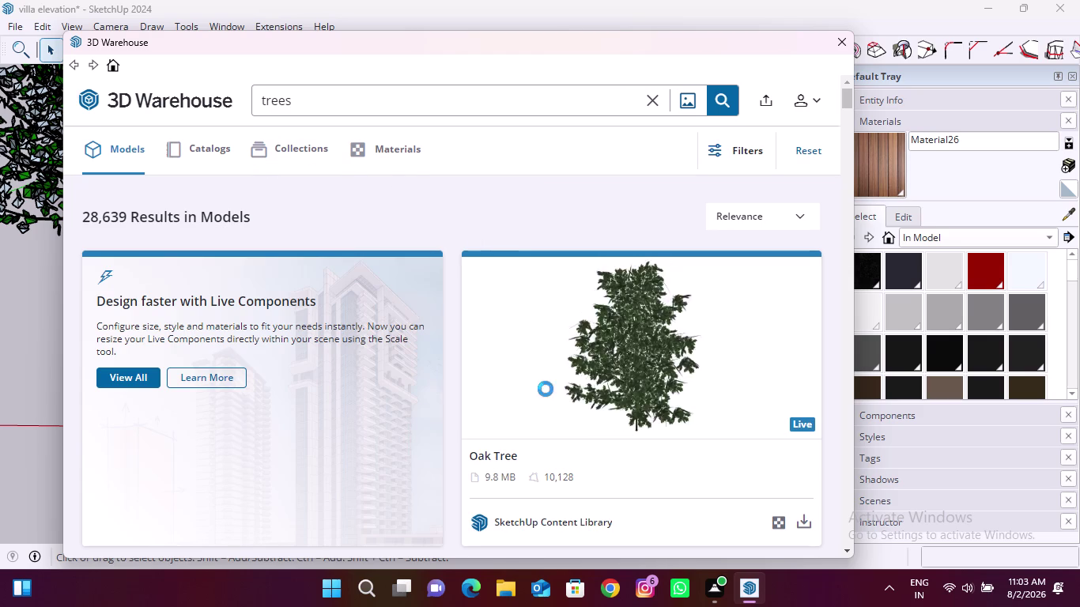
scroll(down, 3)
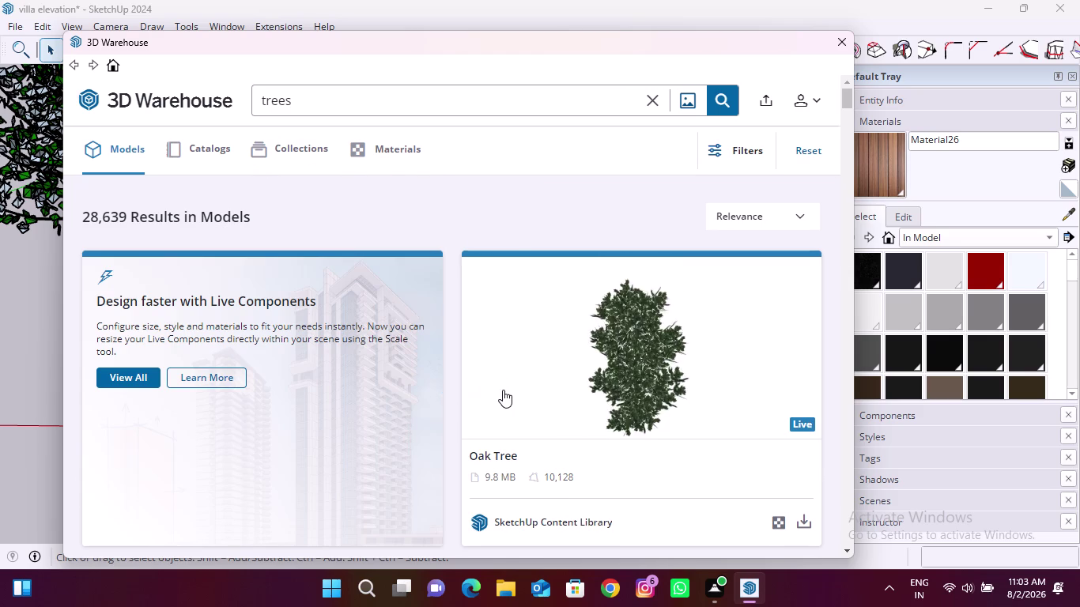
scroll(down, 3)
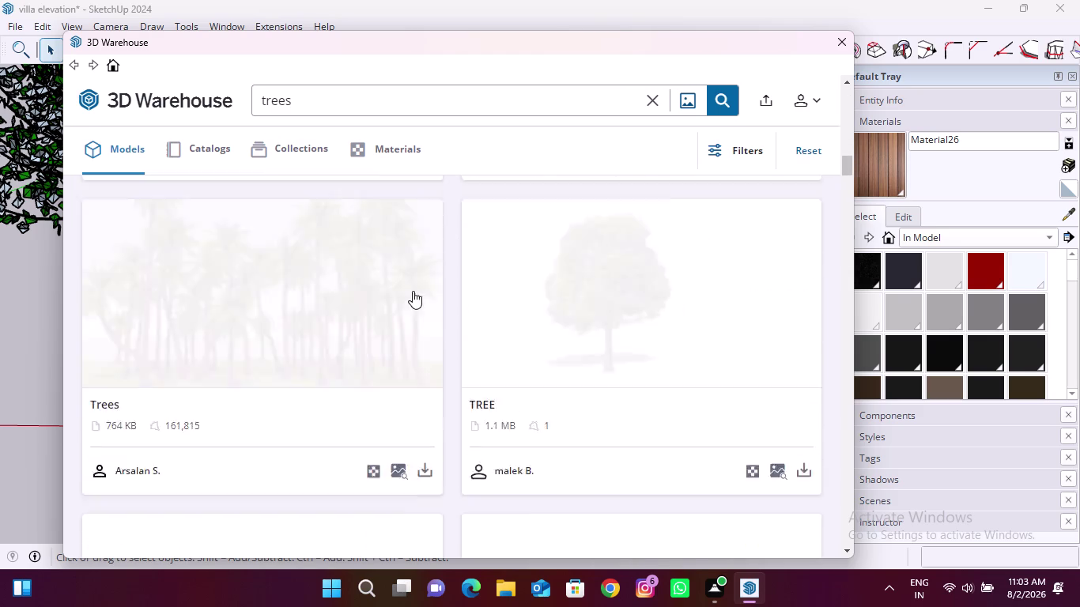
scroll(down, 3)
scroll(down, 3)
scroll(down, 3)
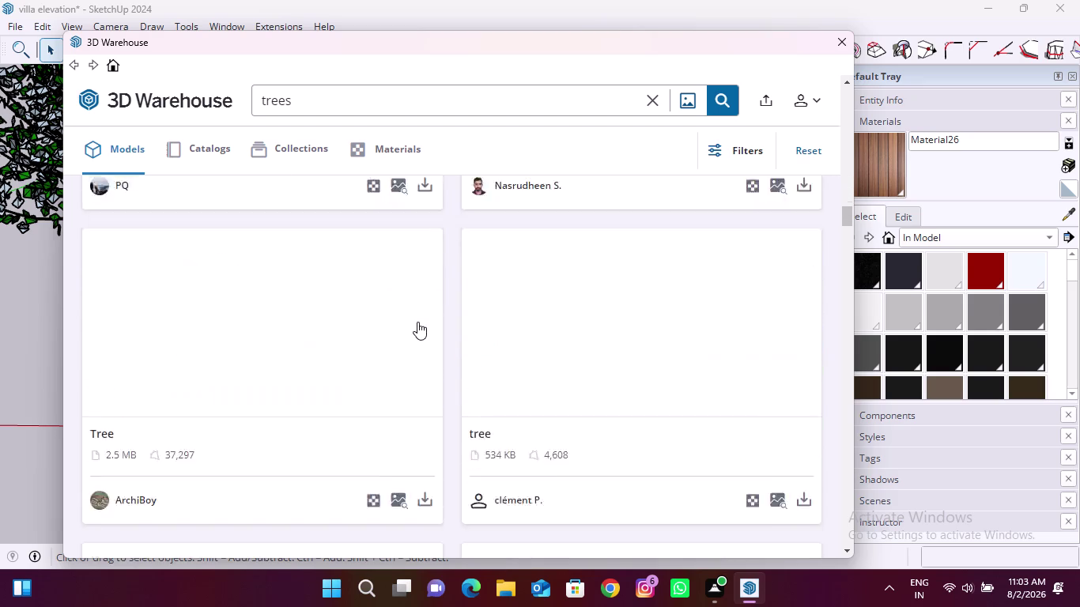
scroll(up, 3)
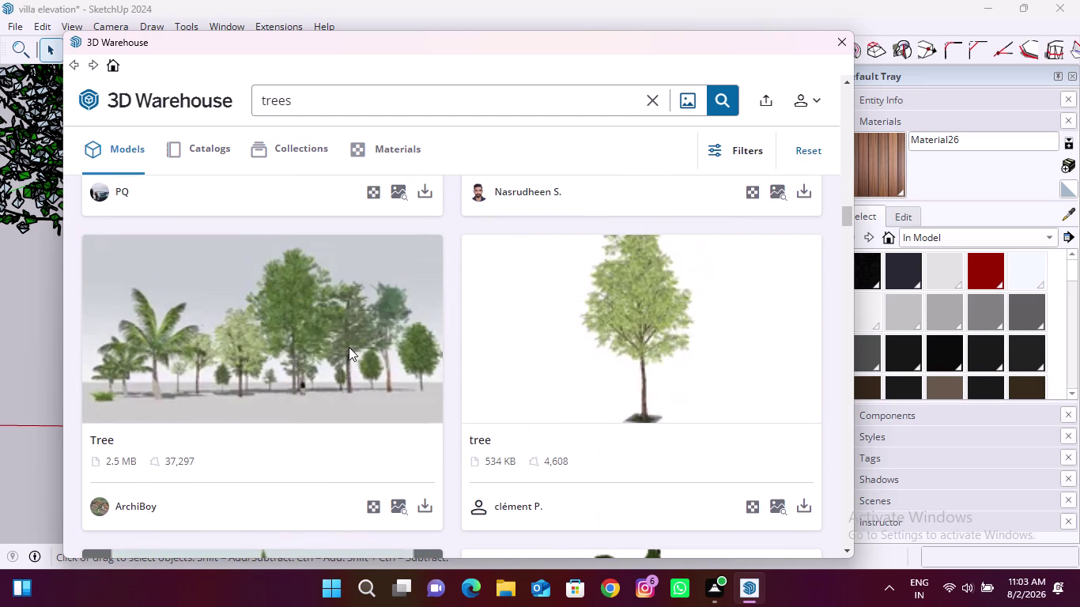
scroll(down, 3)
click(419, 348)
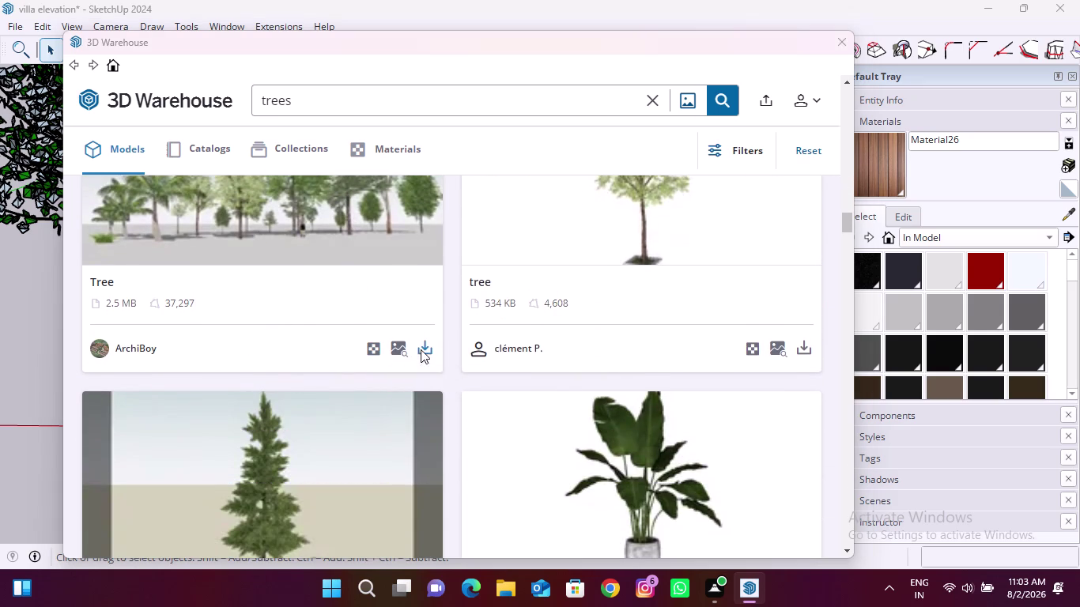
click(410, 318)
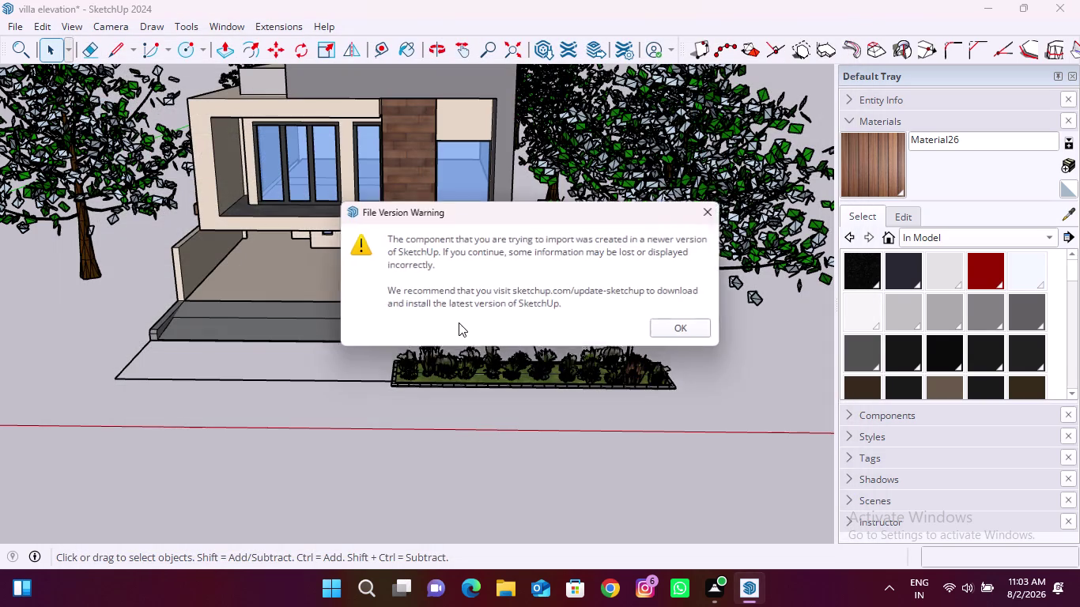
Accept the file version warning and place the six-tree row in the drawing area.
click(675, 333)
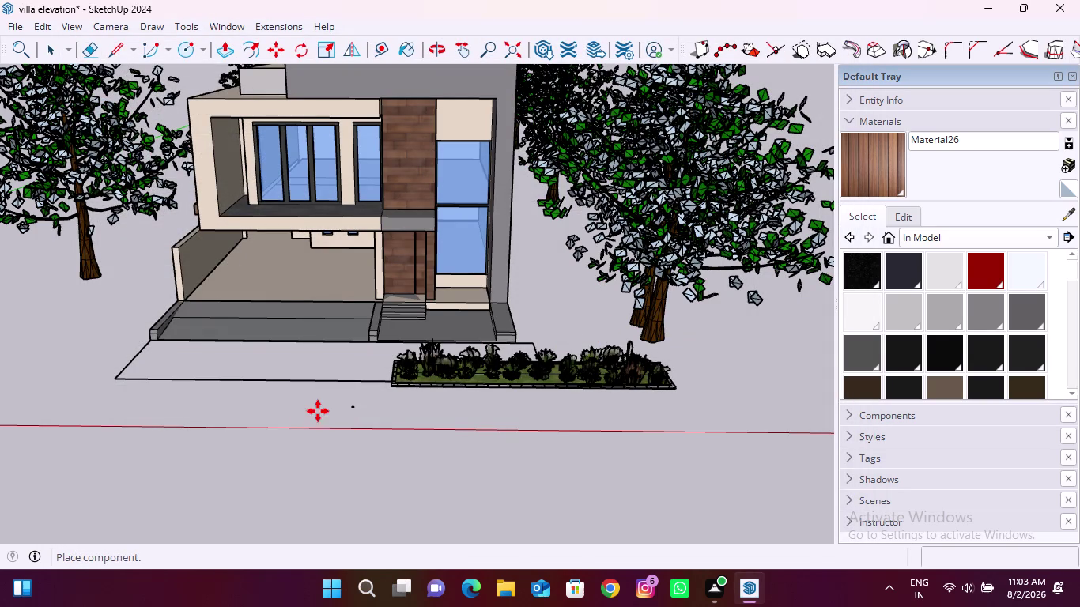
scroll(down, 3)
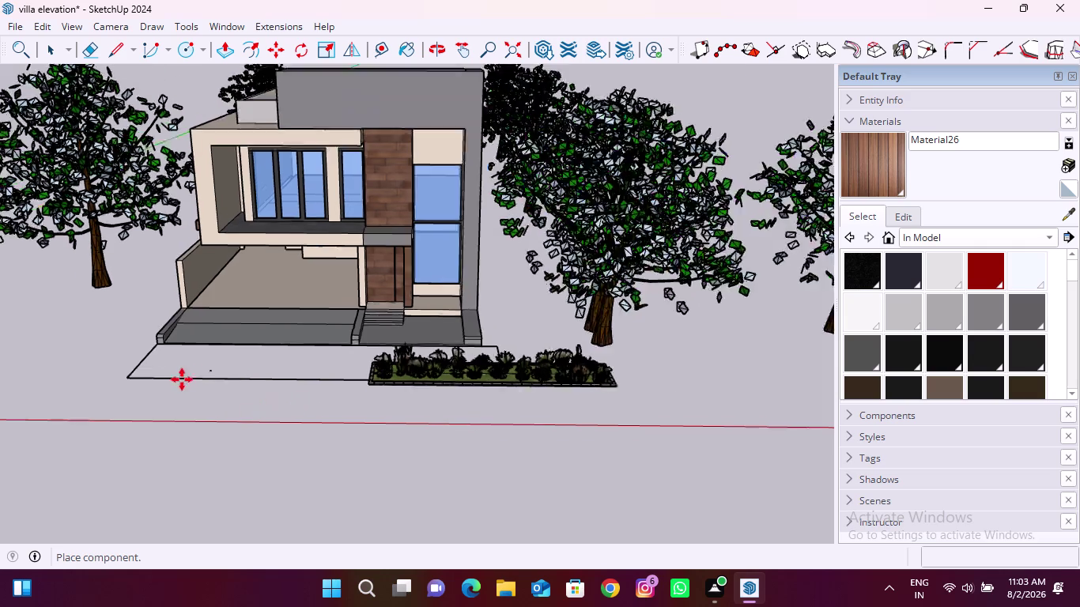
scroll(down, 3)
scroll(up, 3)
click(583, 397)
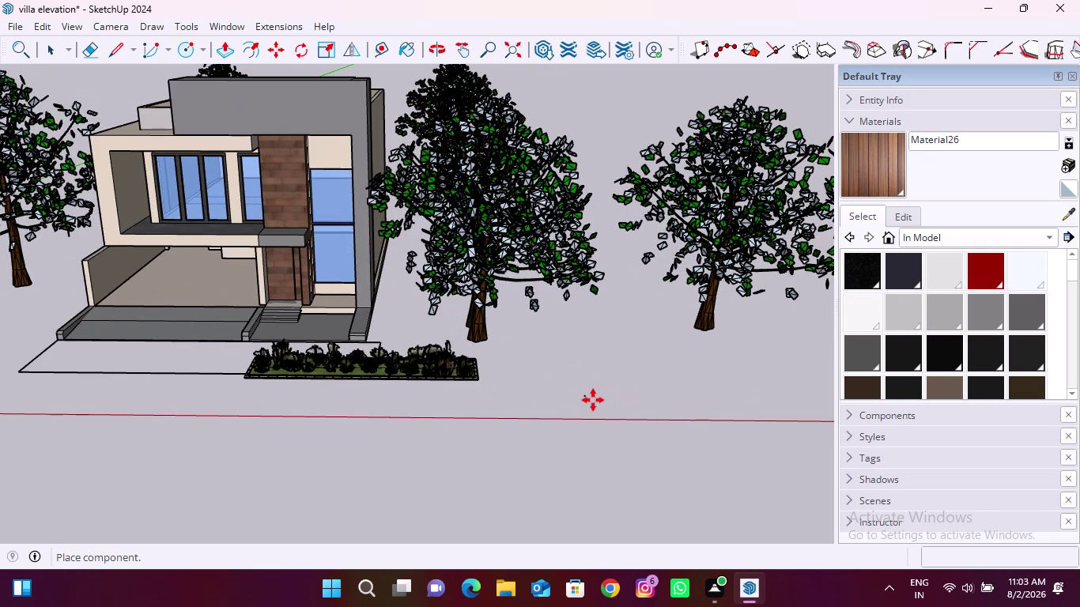
key(space)
key(space)
key(space)
scroll(up, 3)
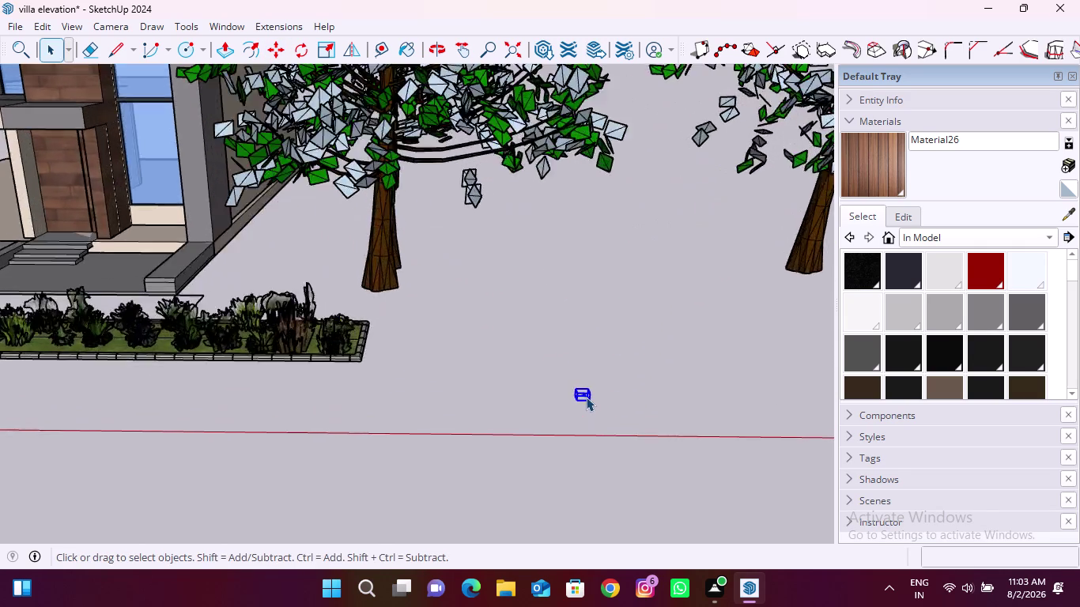
scroll(up, 3)
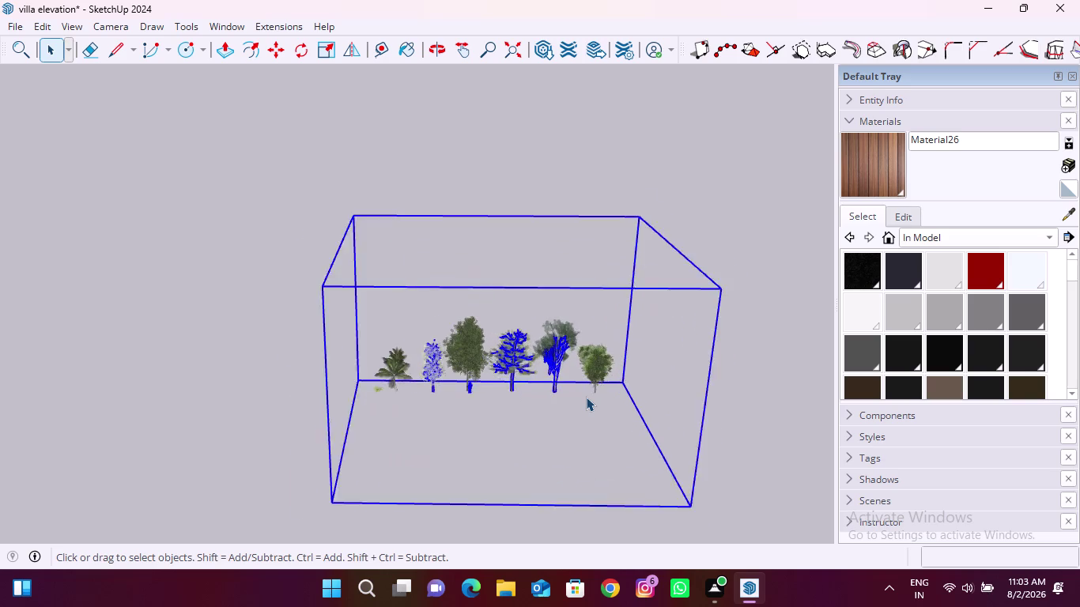
Scale the six-tree group up uniformly from a corner grip to a realistic size.
scroll(up, 3)
key(s)
scroll(down, 3)
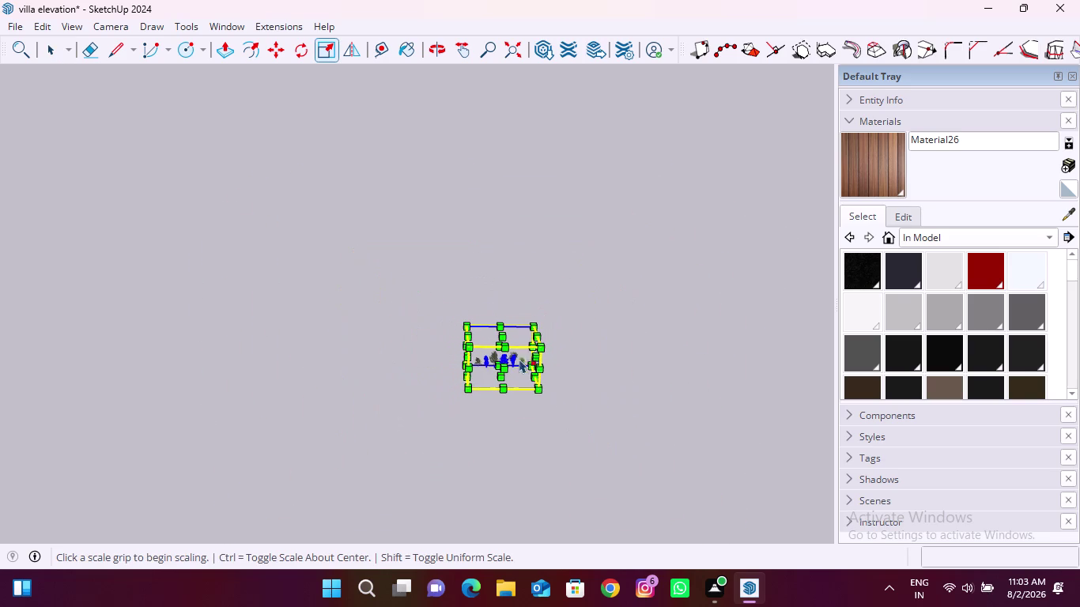
click(541, 347)
scroll(down, 3)
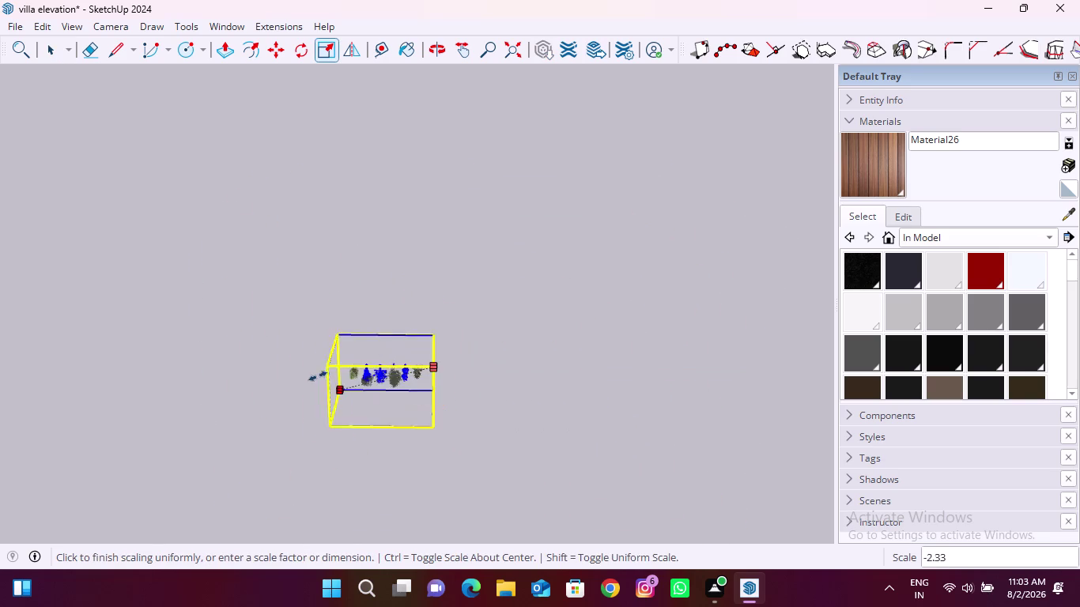
scroll(down, 3)
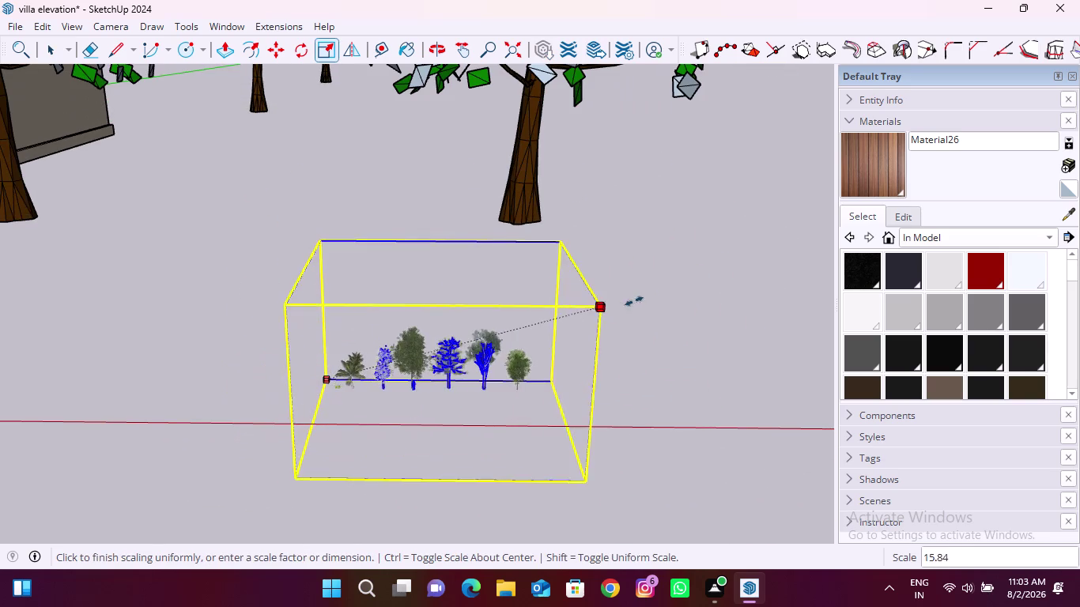
scroll(down, 3)
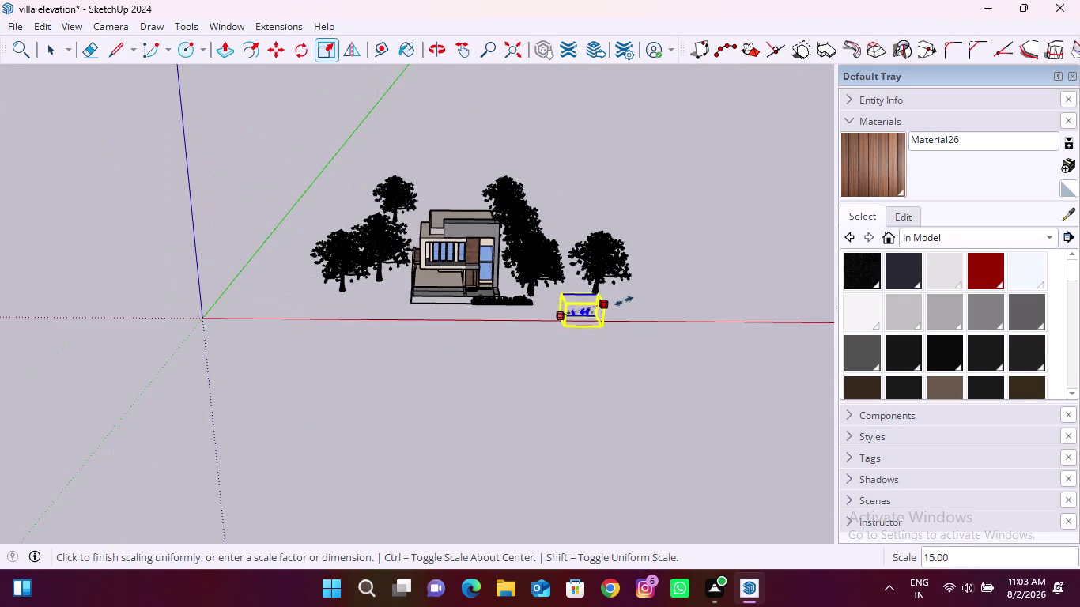
scroll(down, 3)
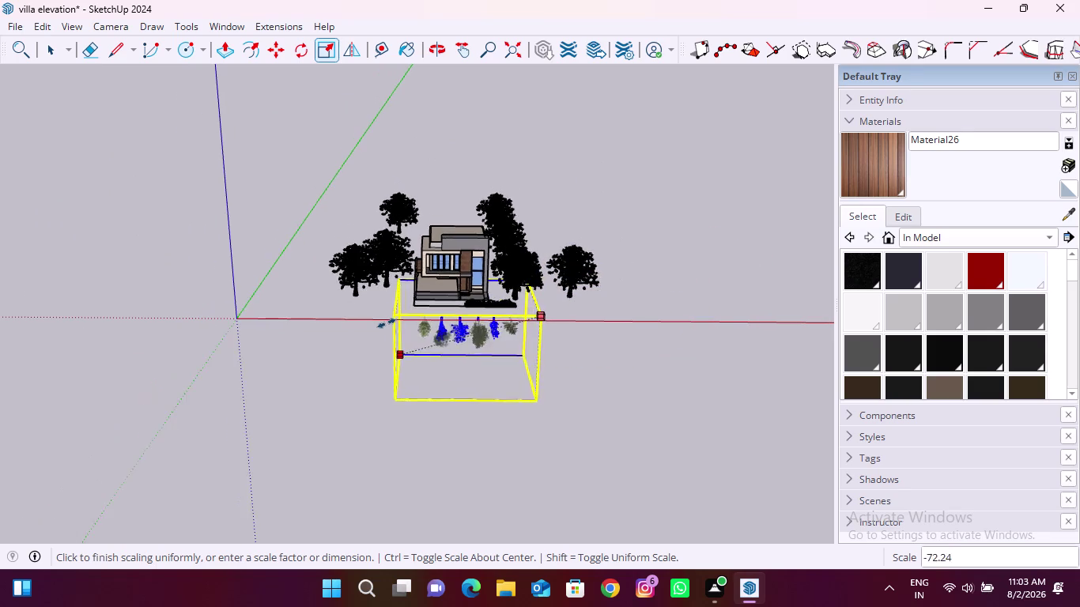
scroll(down, 3)
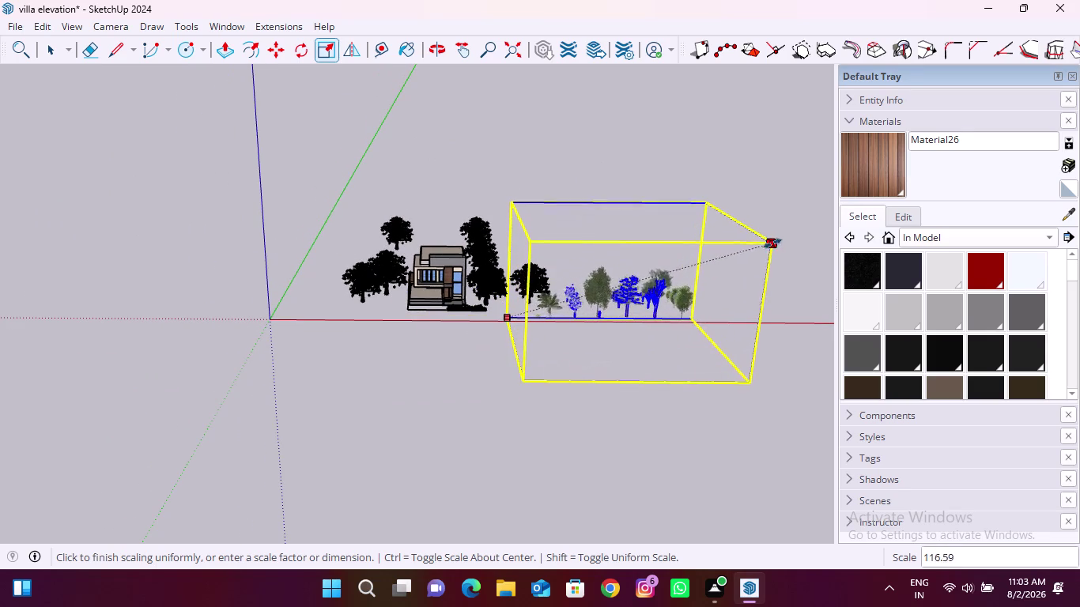
scroll(down, 3)
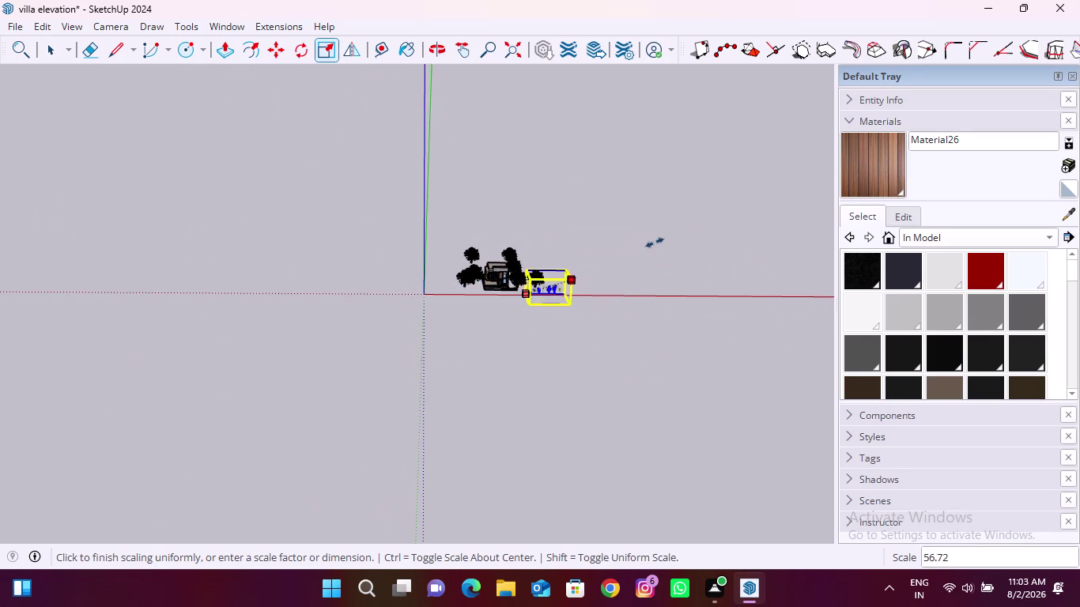
scroll(up, 3)
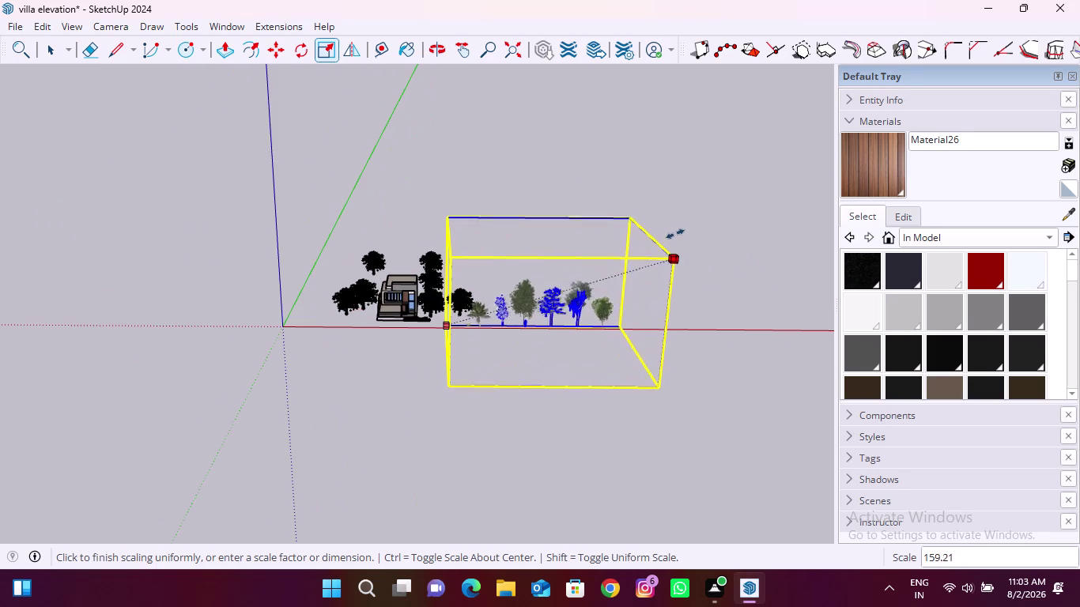
click(691, 229)
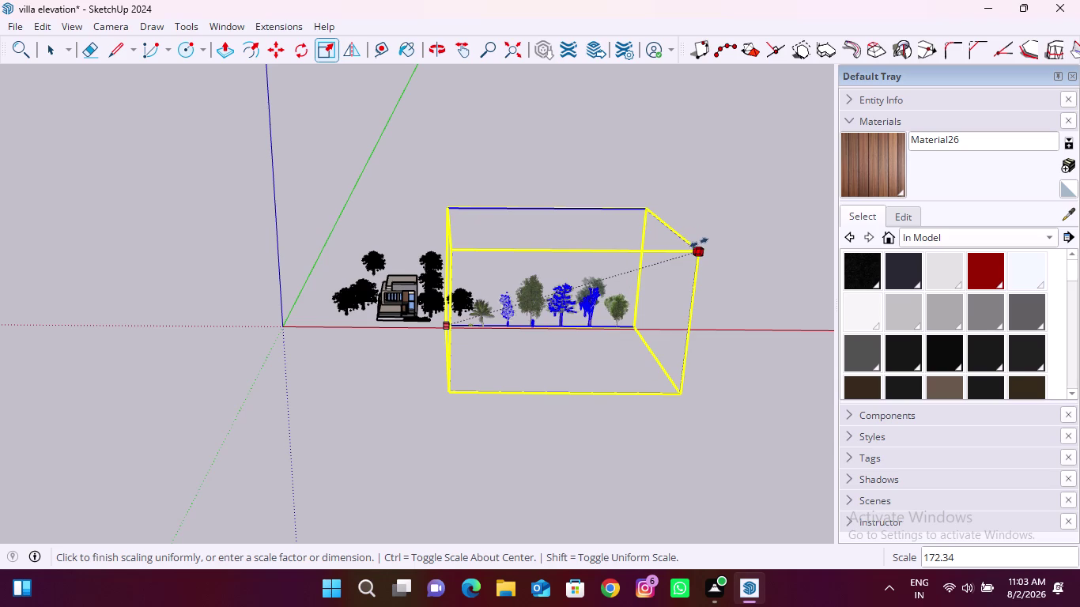
key(space)
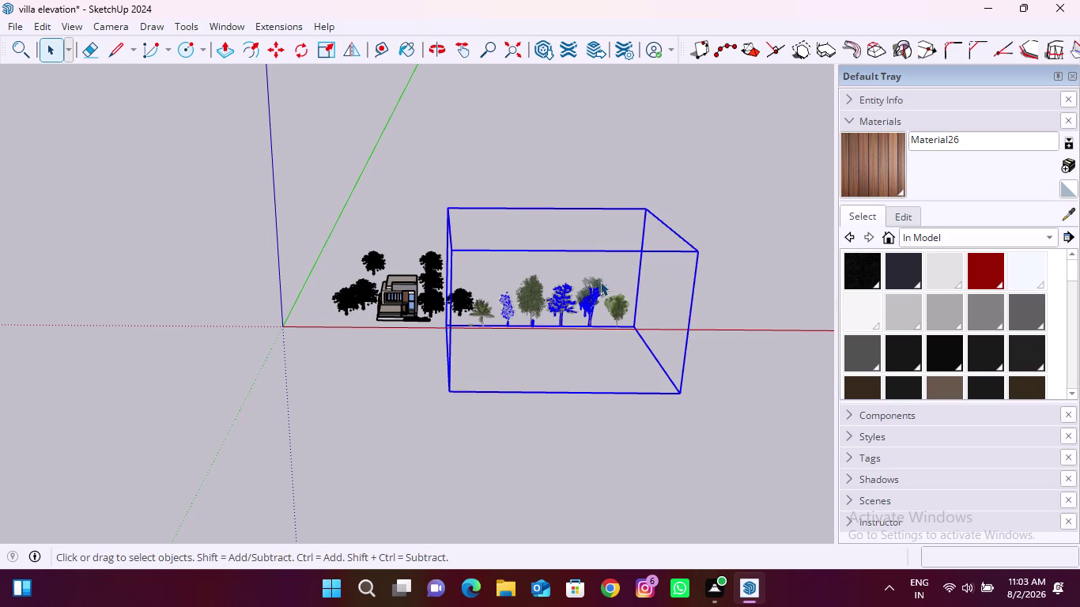
Lift the first black silhouette tree beside the house up off the ground.
click(732, 313)
scroll(up, 3)
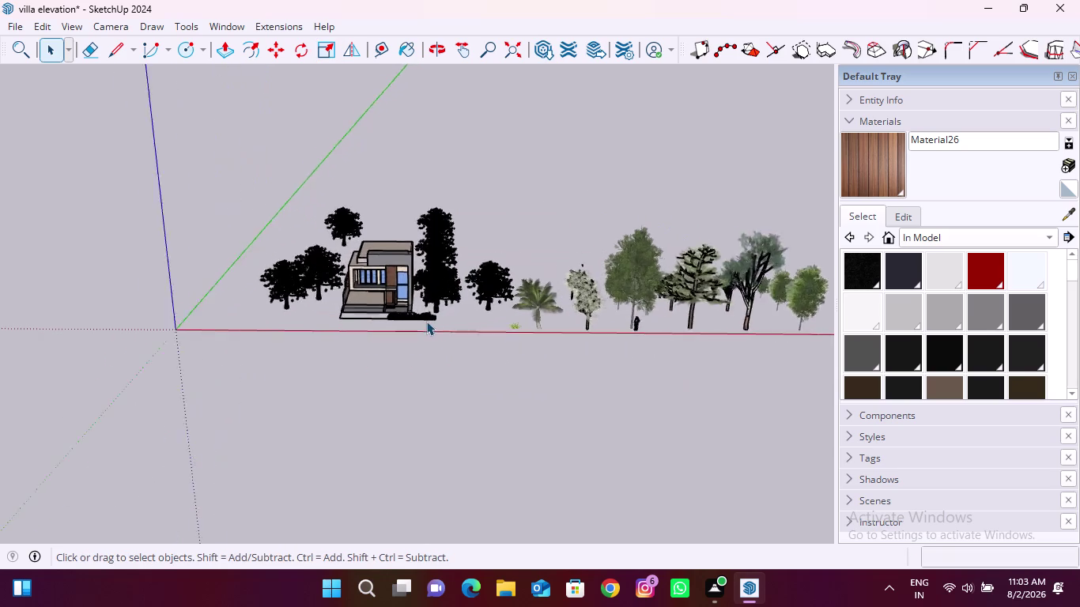
scroll(down, 3)
scroll(up, 3)
click(446, 319)
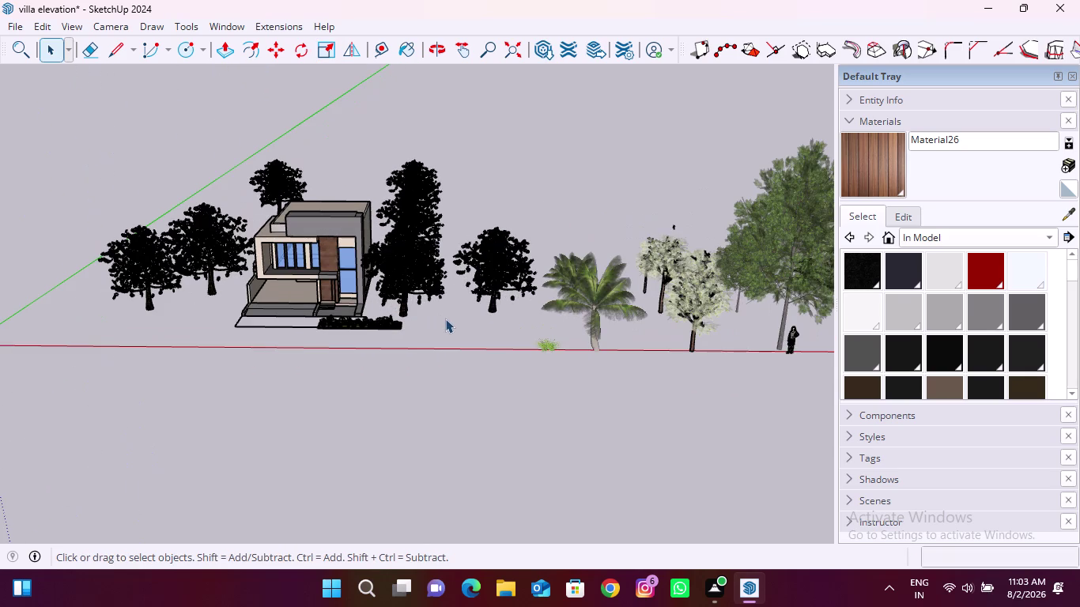
scroll(down, 3)
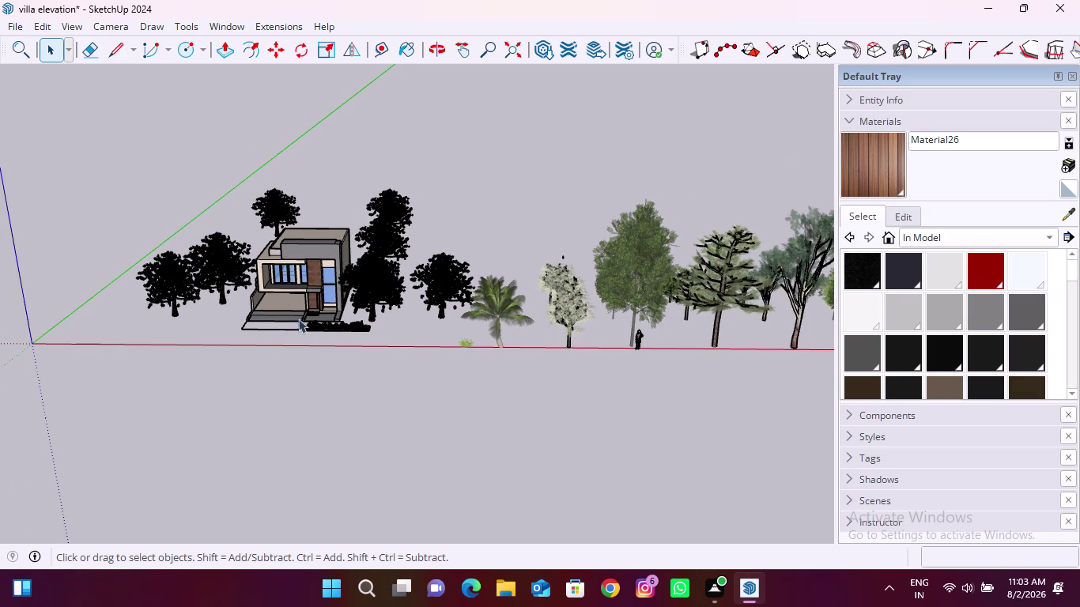
scroll(up, 3)
scroll(down, 3)
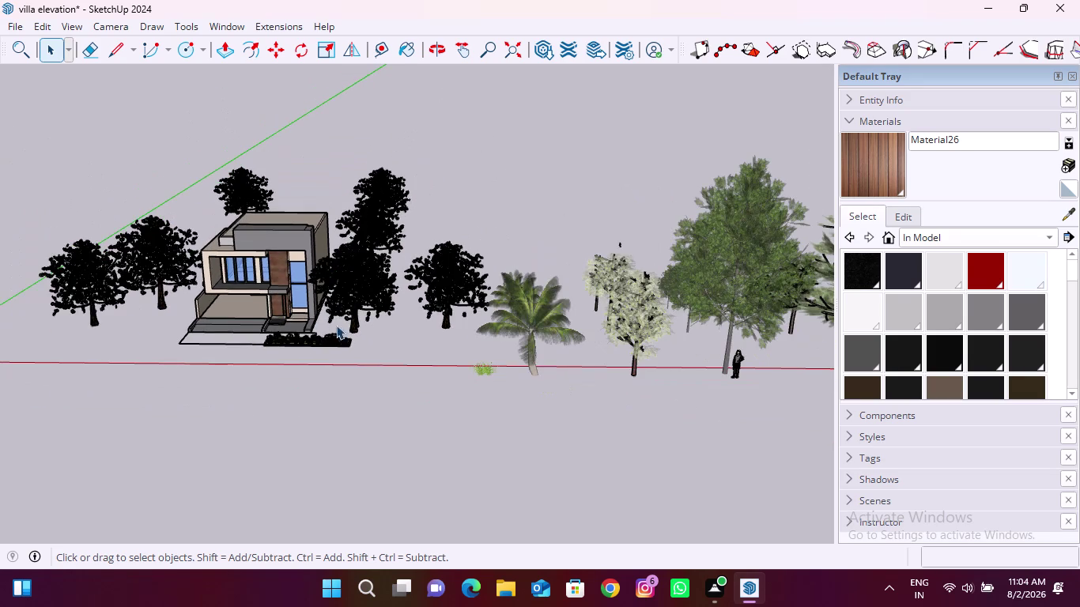
scroll(up, 3)
click(353, 288)
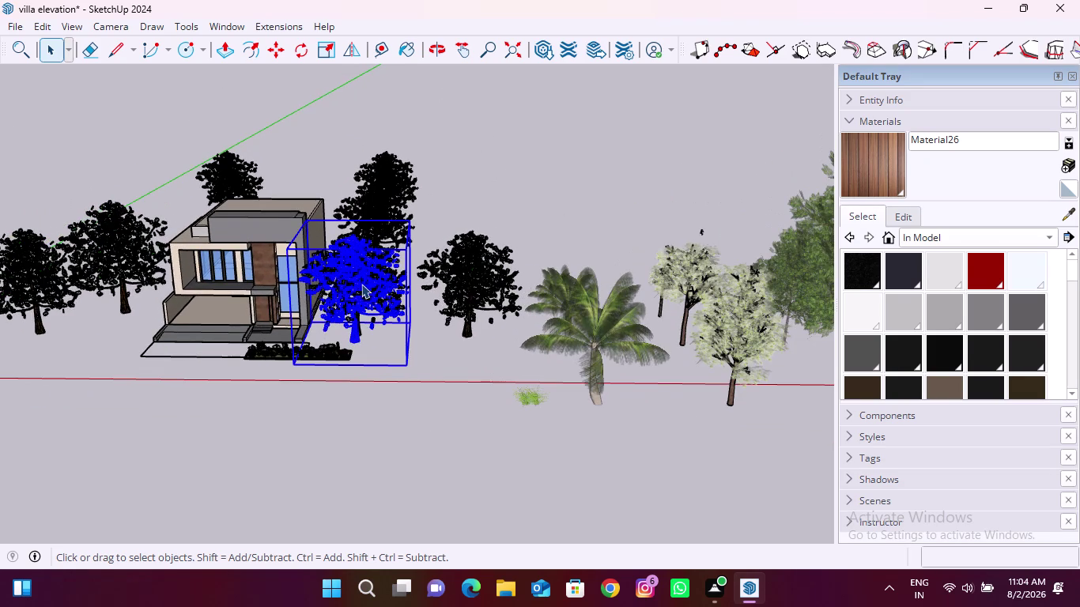
key(m)
click(409, 250)
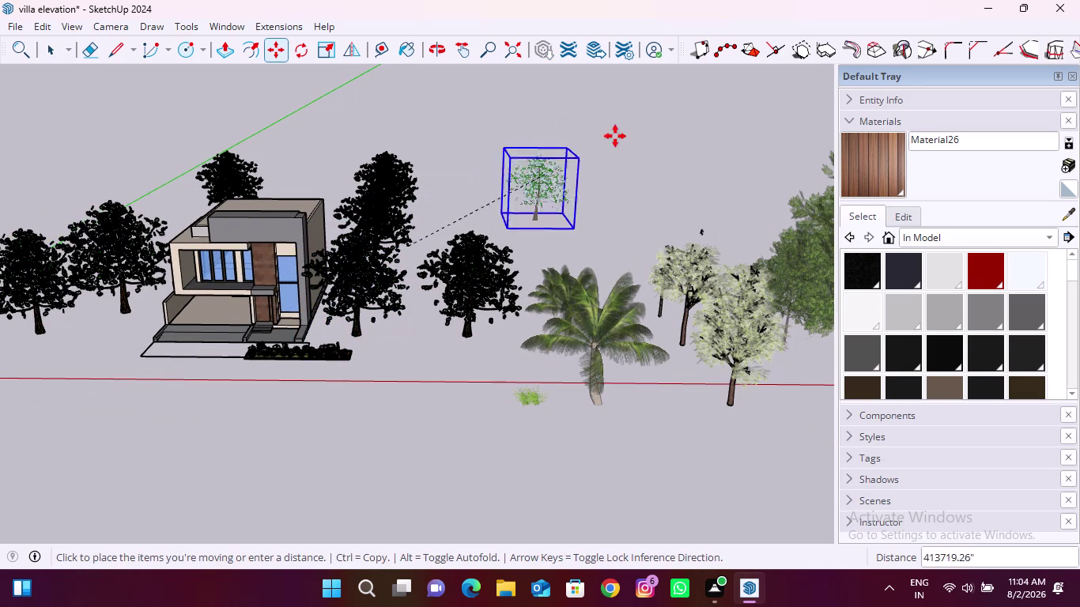
click(586, 197)
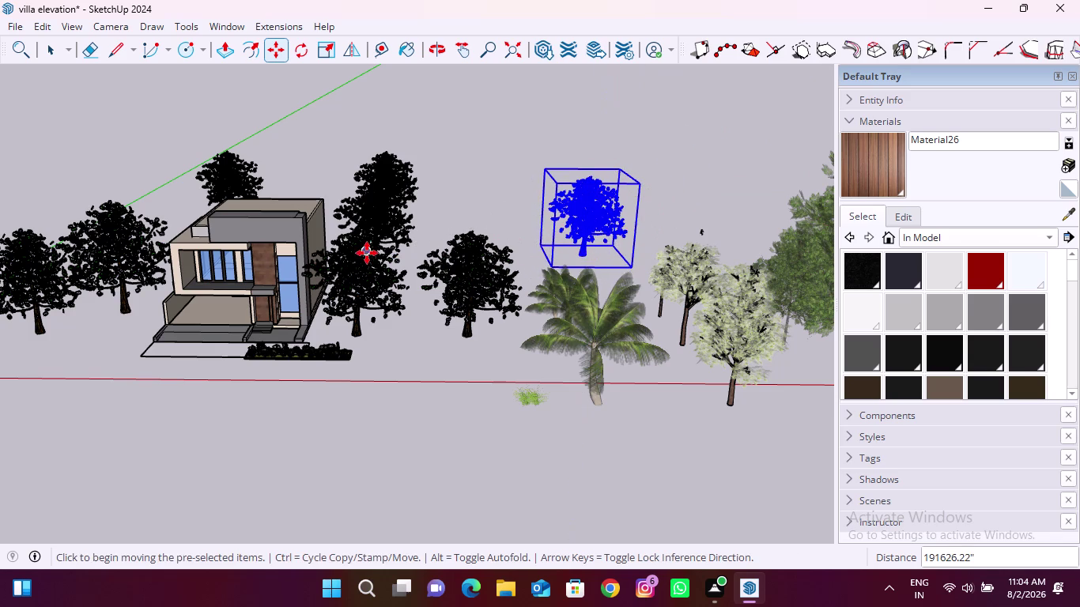
click(367, 257)
key(space)
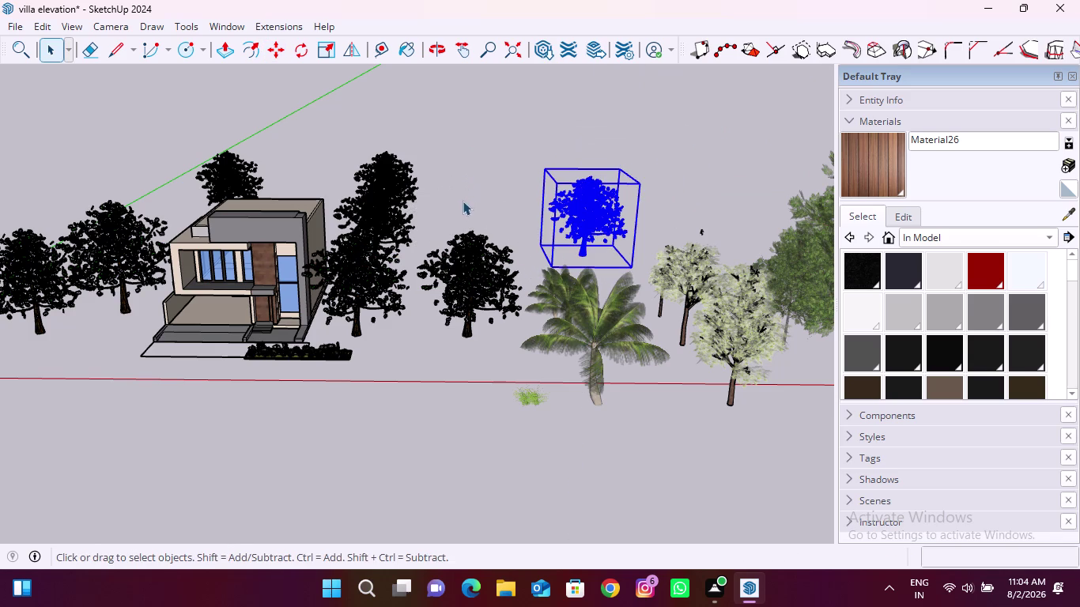
Select the remaining tall and round black trees and lift them above the ground.
click(372, 269)
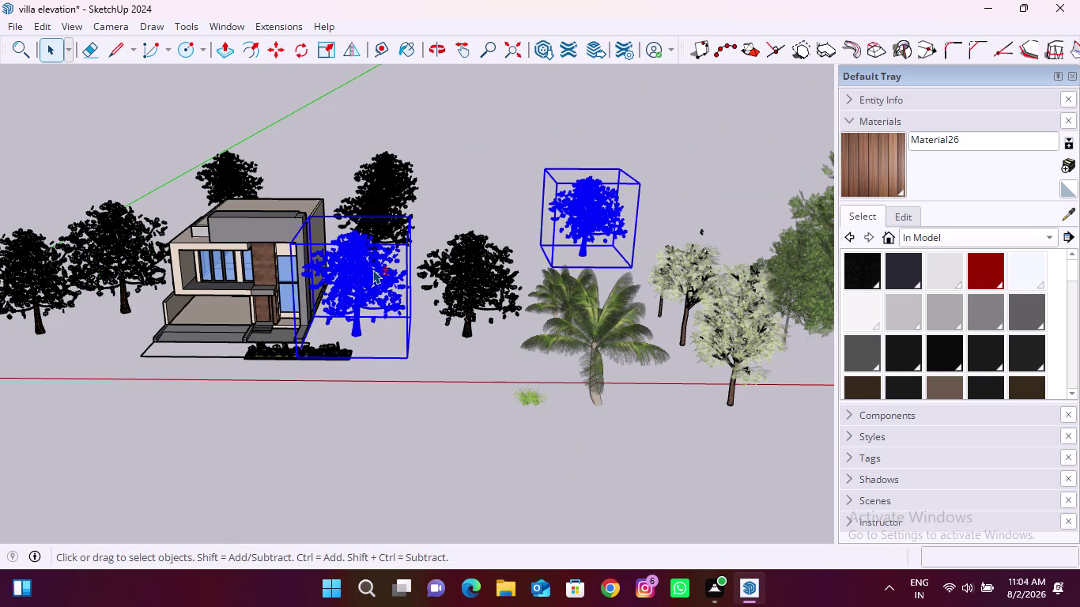
click(386, 186)
click(396, 169)
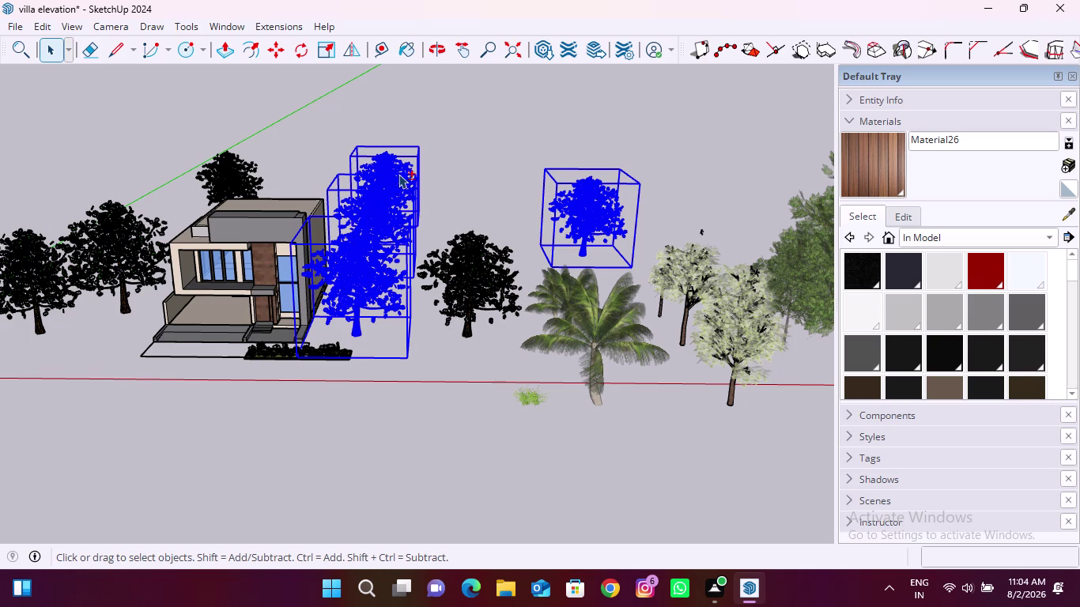
click(468, 253)
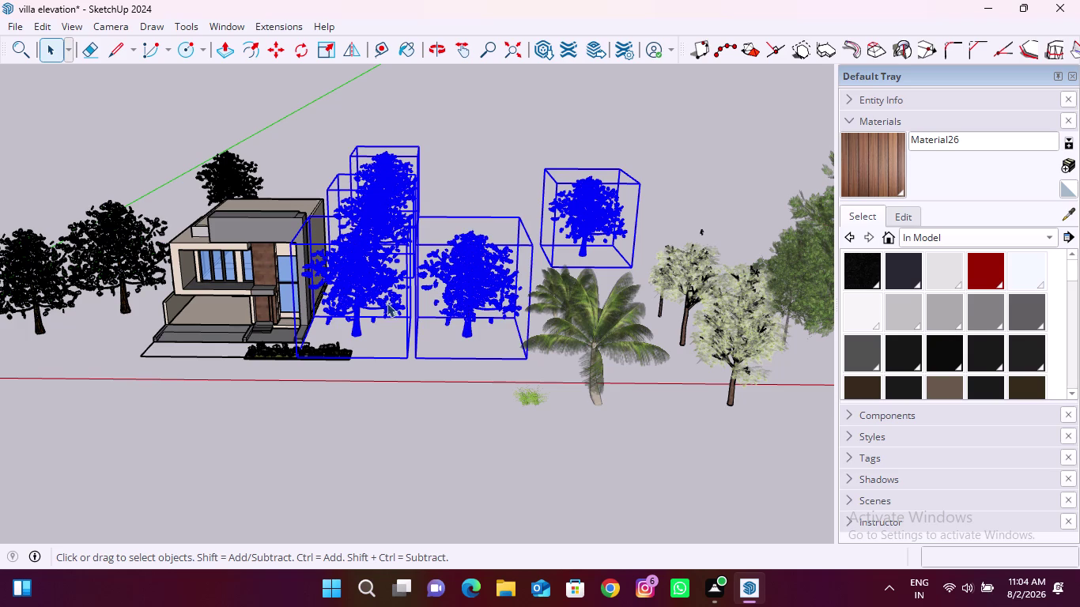
key(m)
key(space)
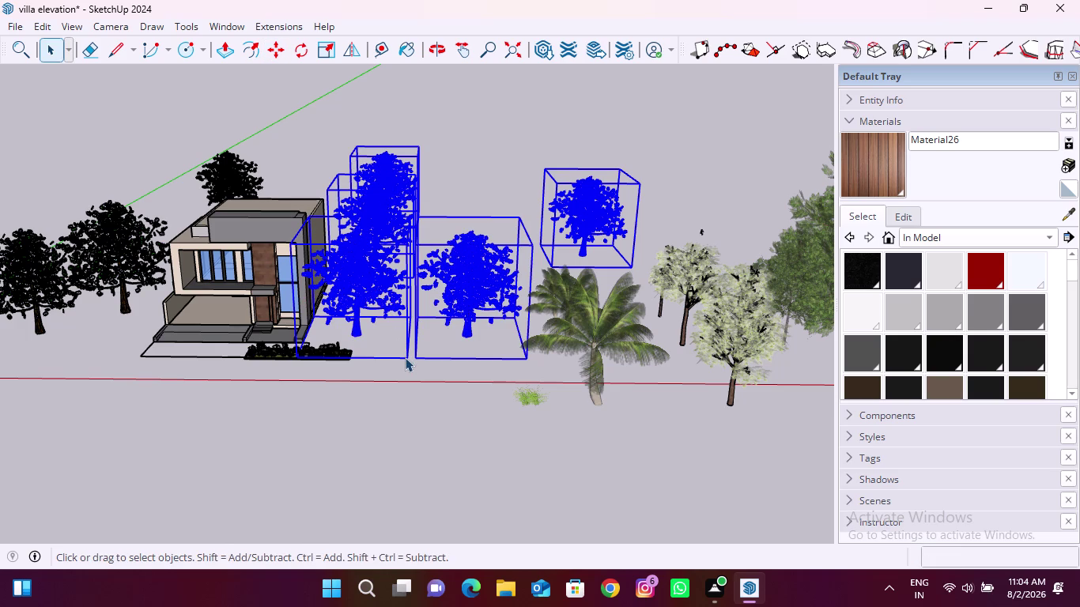
key(m)
click(405, 358)
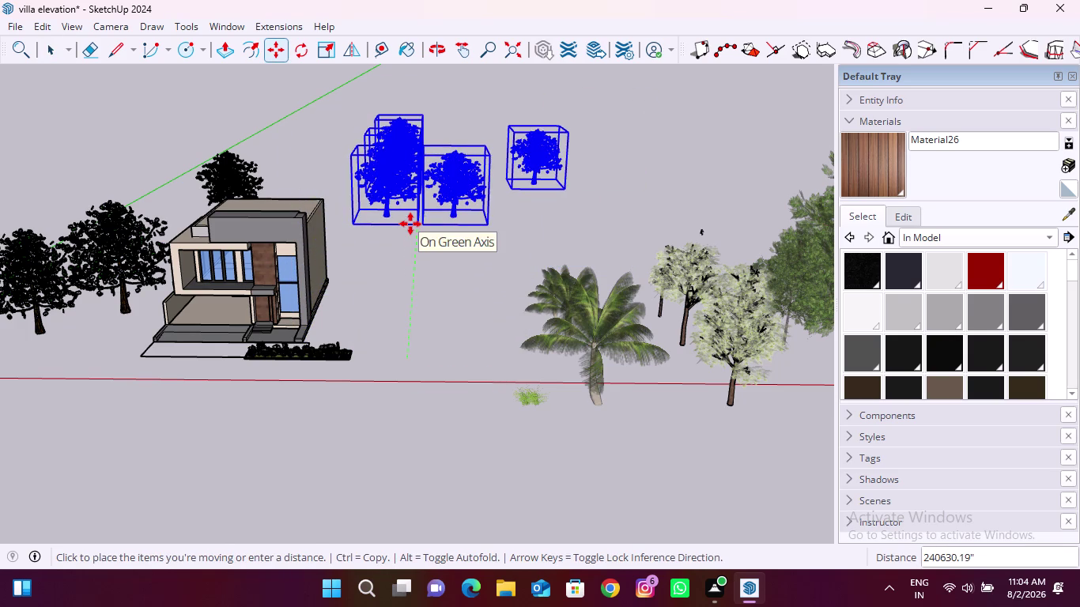
click(411, 234)
scroll(down, 3)
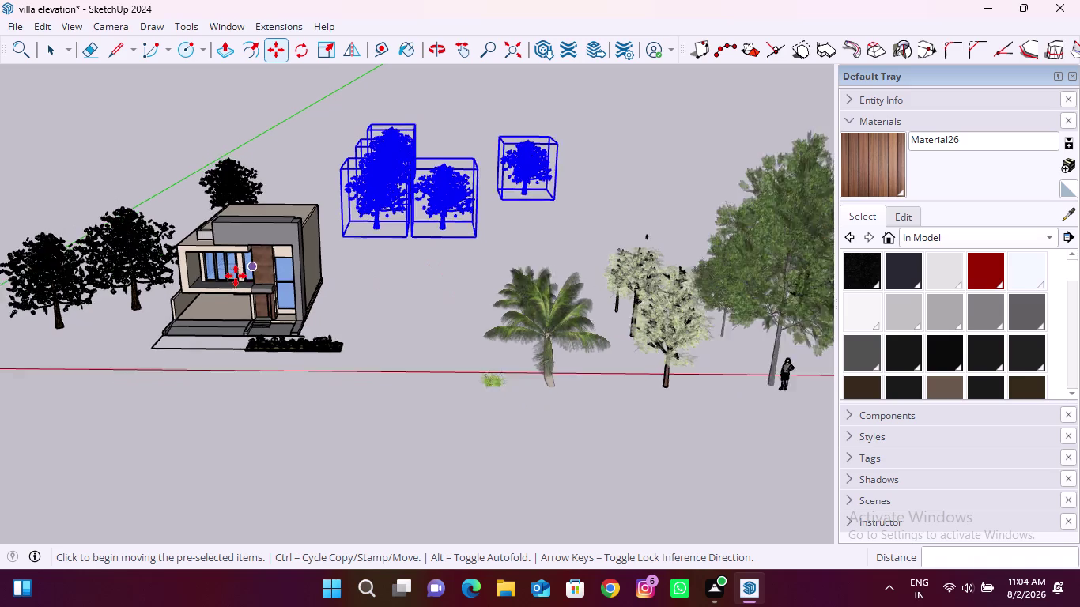
key(space)
Move the six-tree group by its corner nearer the house.
click(640, 298)
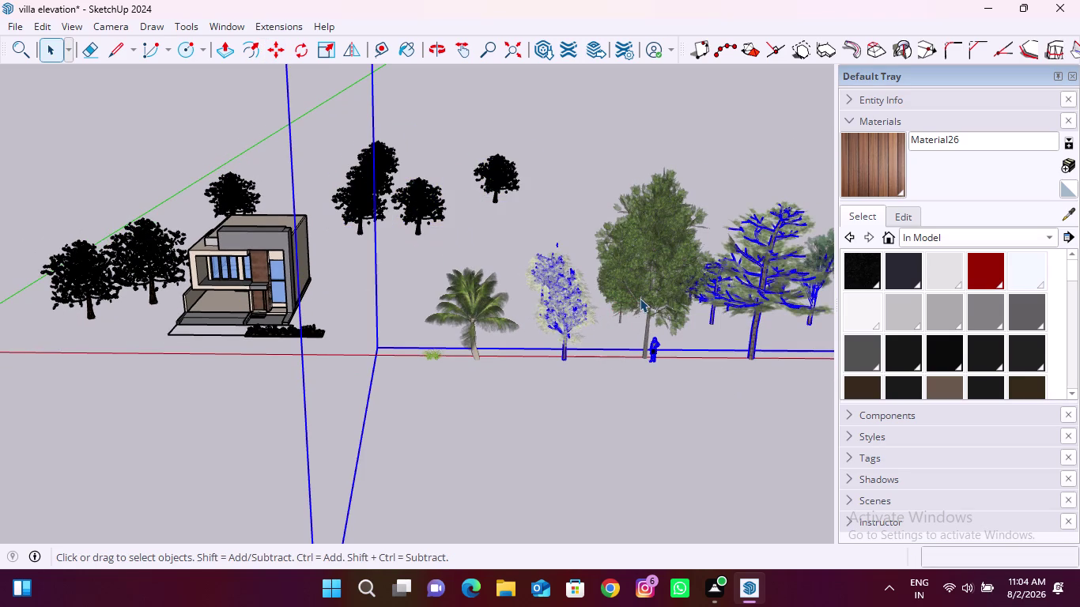
scroll(down, 3)
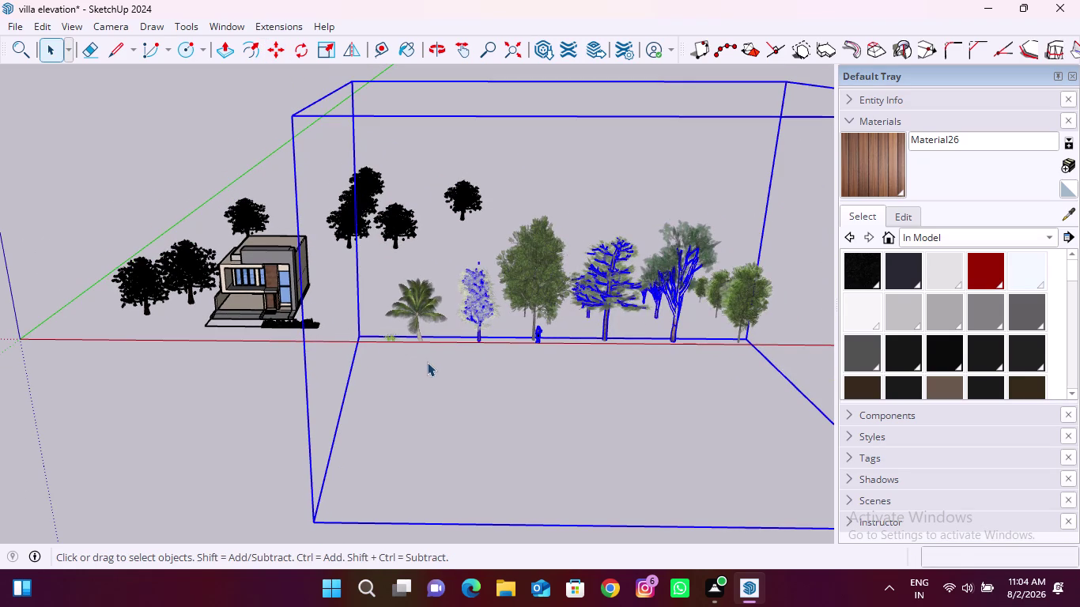
key(m)
scroll(up, 3)
click(307, 343)
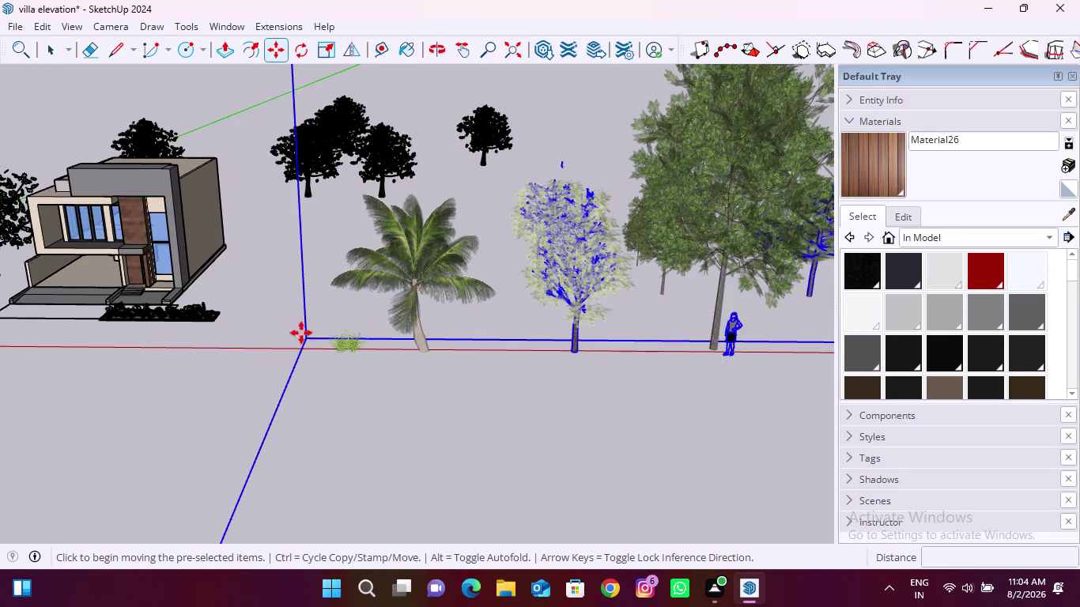
scroll(up, 3)
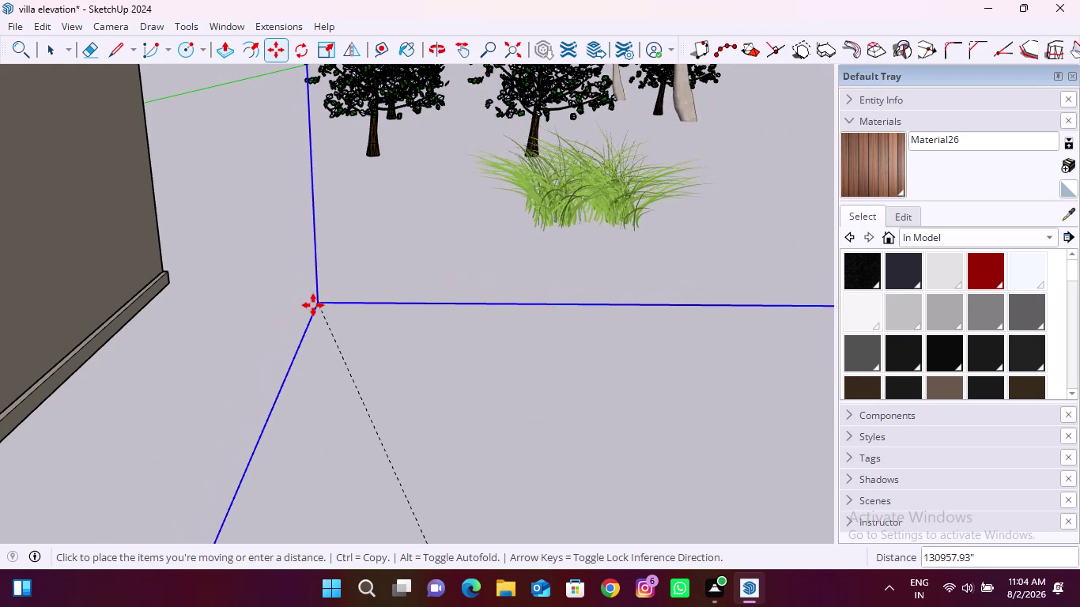
click(305, 314)
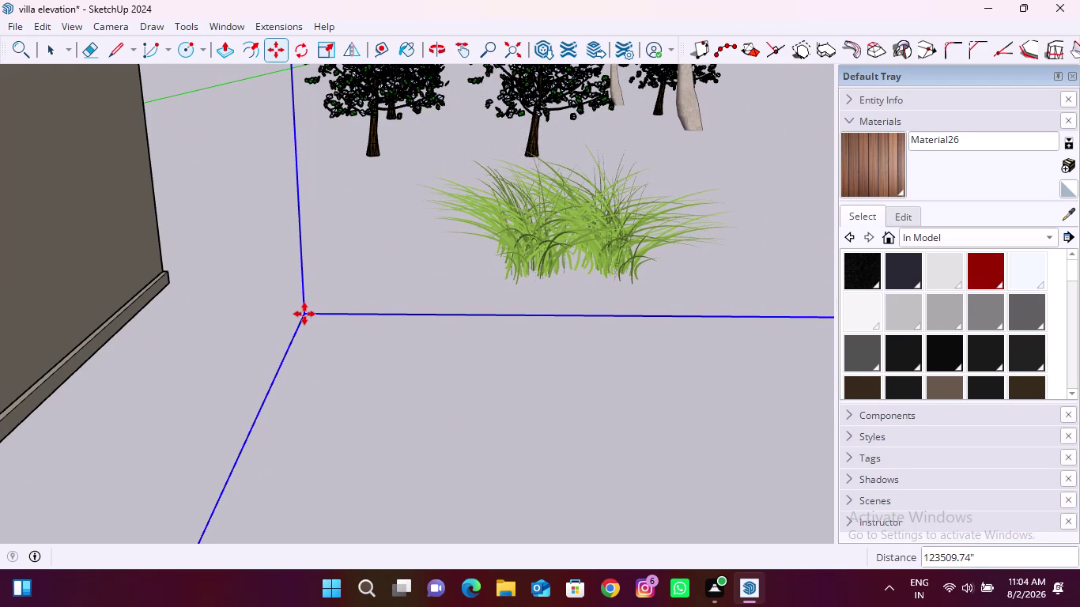
scroll(down, 3)
scroll(down, 3)
scroll(down, 3)
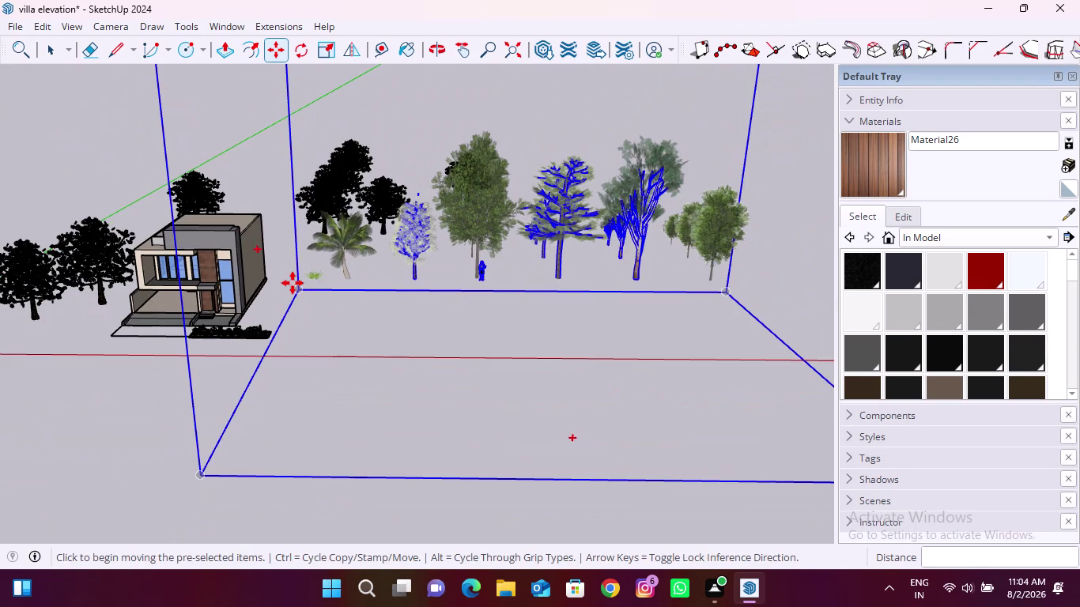
key(space)
key(space)
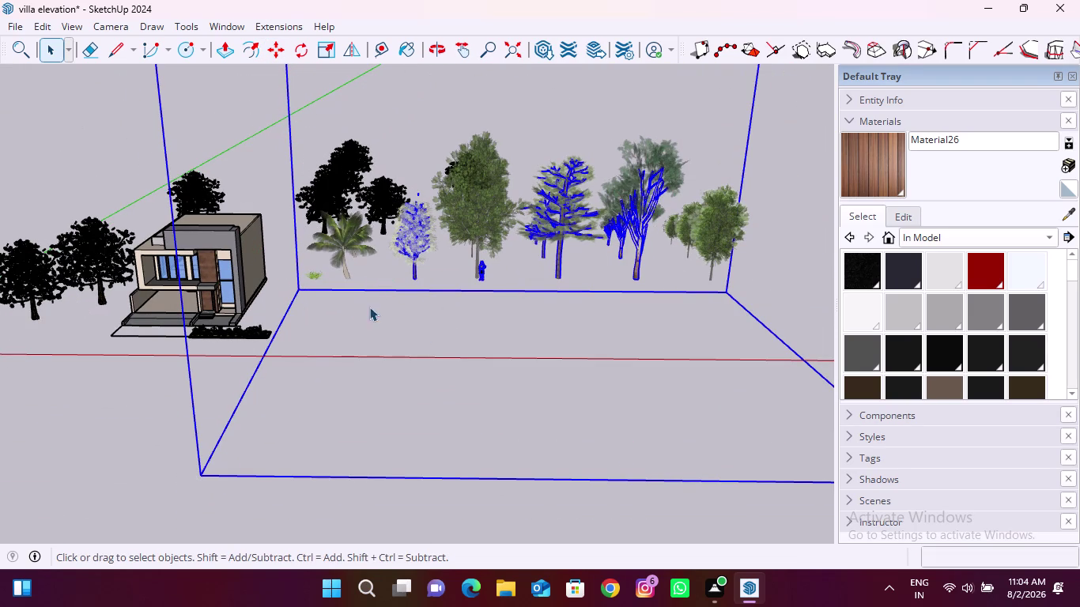
Shift the tree group again to stand right beside the house, then deselect.
scroll(up, 3)
key(m)
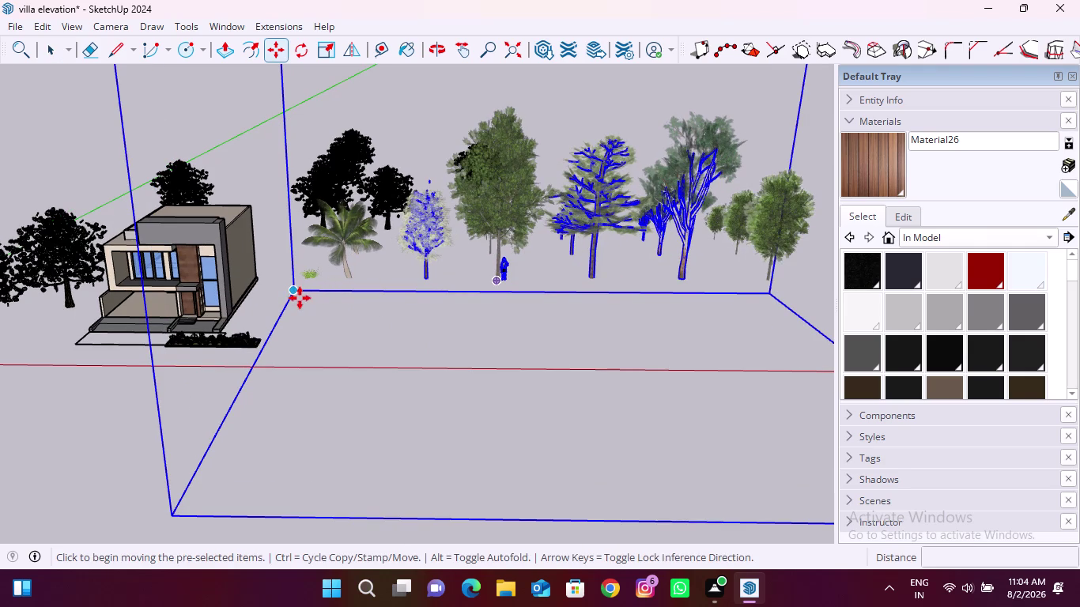
click(299, 293)
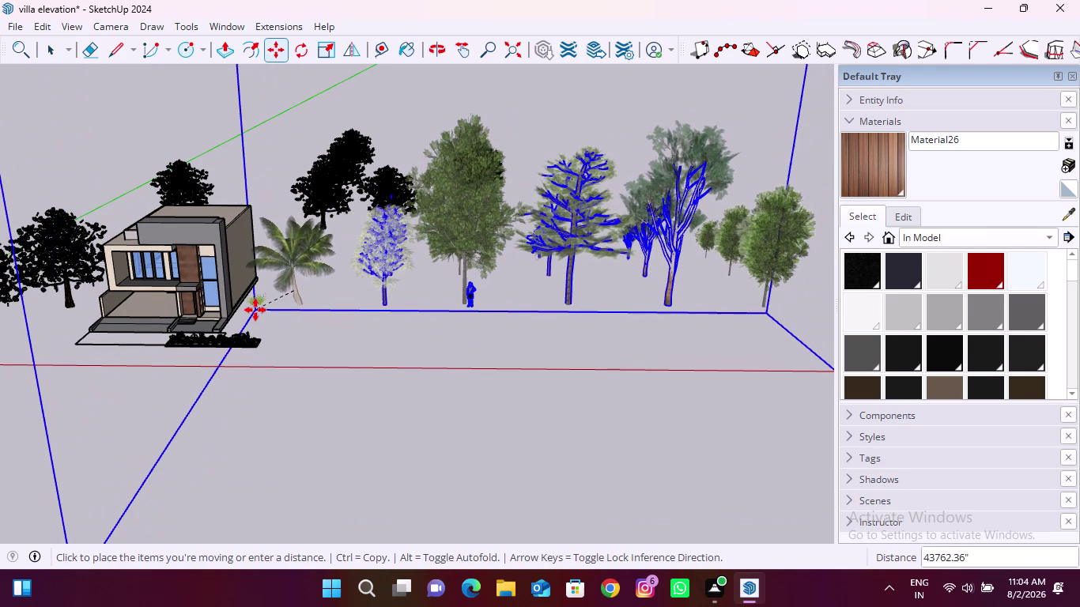
click(256, 310)
scroll(down, 3)
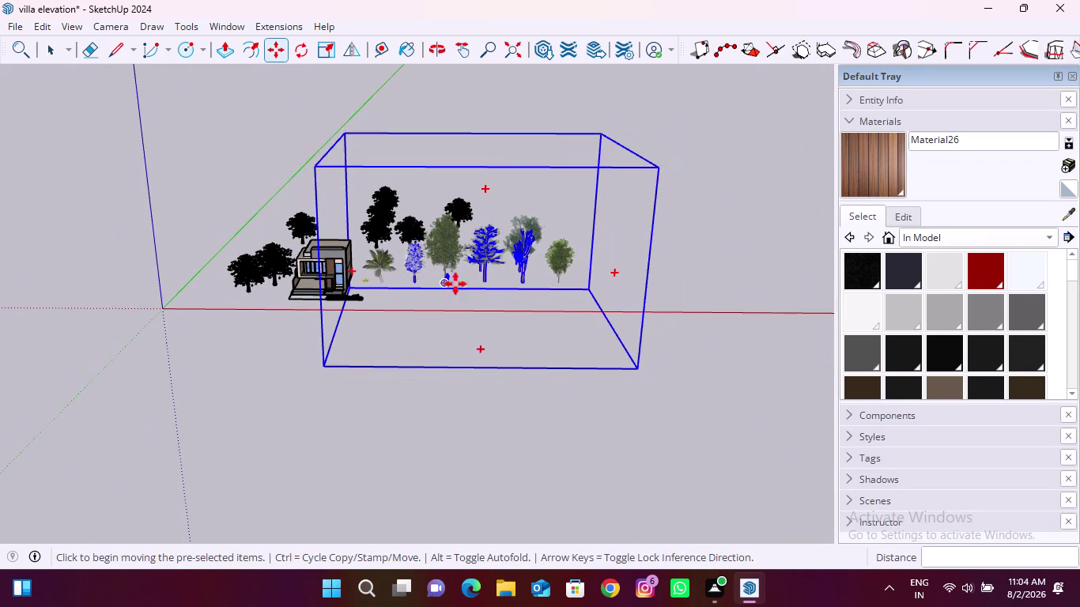
key(space)
click(696, 284)
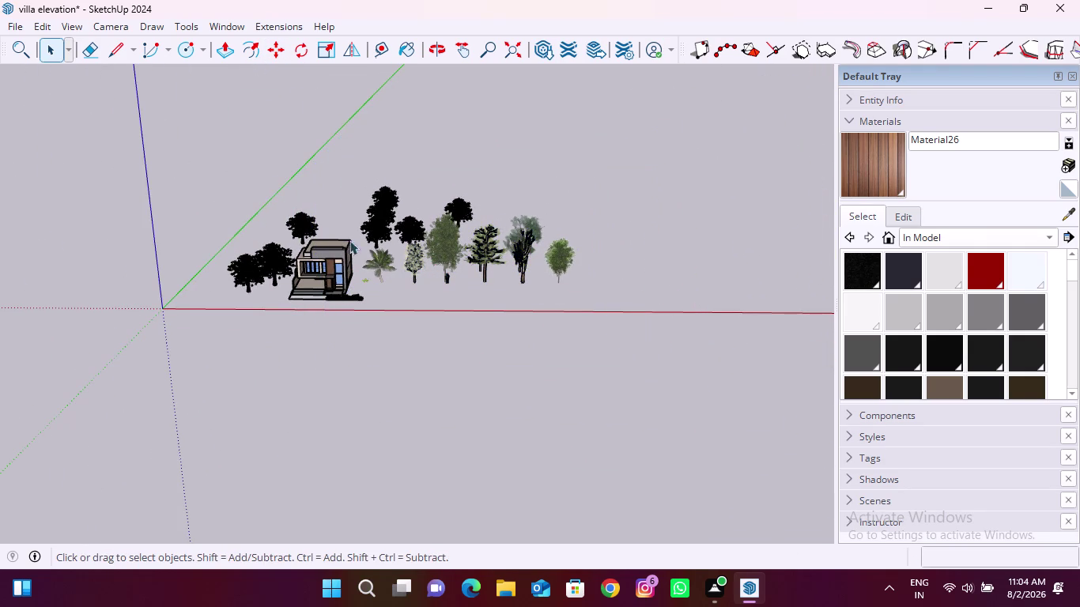
Zoom out from the villa and reopen 3D Warehouse from the Window menu.
scroll(up, 3)
scroll(up, 3)
scroll(down, 3)
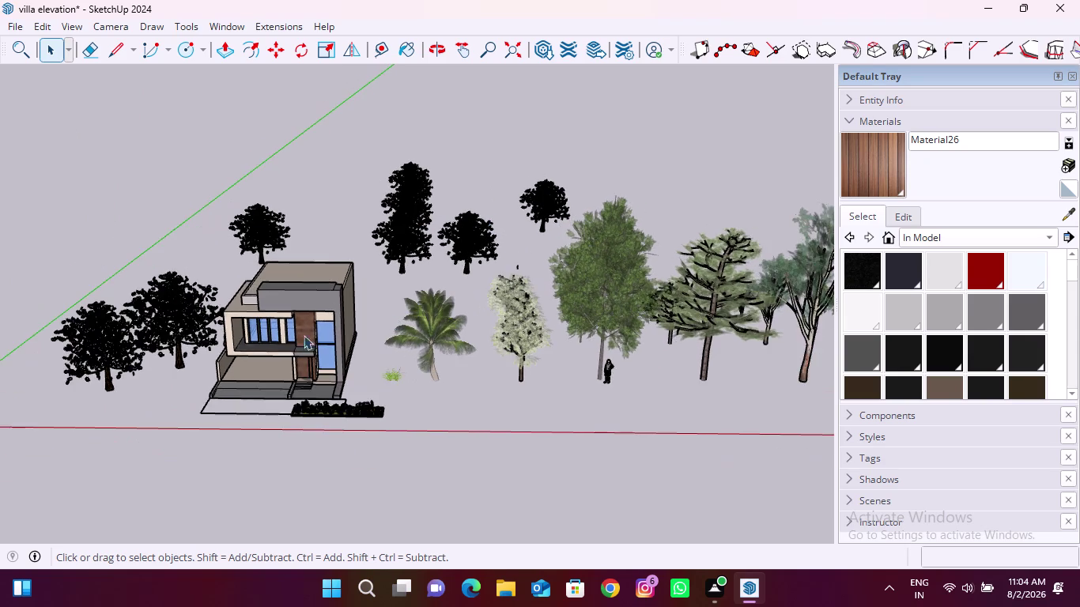
scroll(up, 3)
scroll(down, 3)
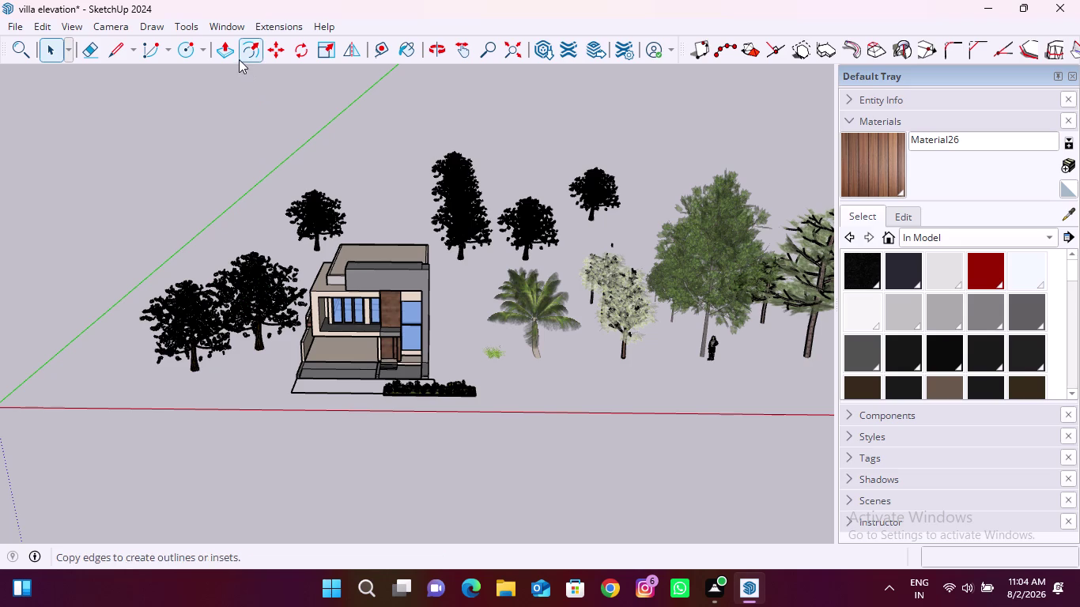
click(219, 25)
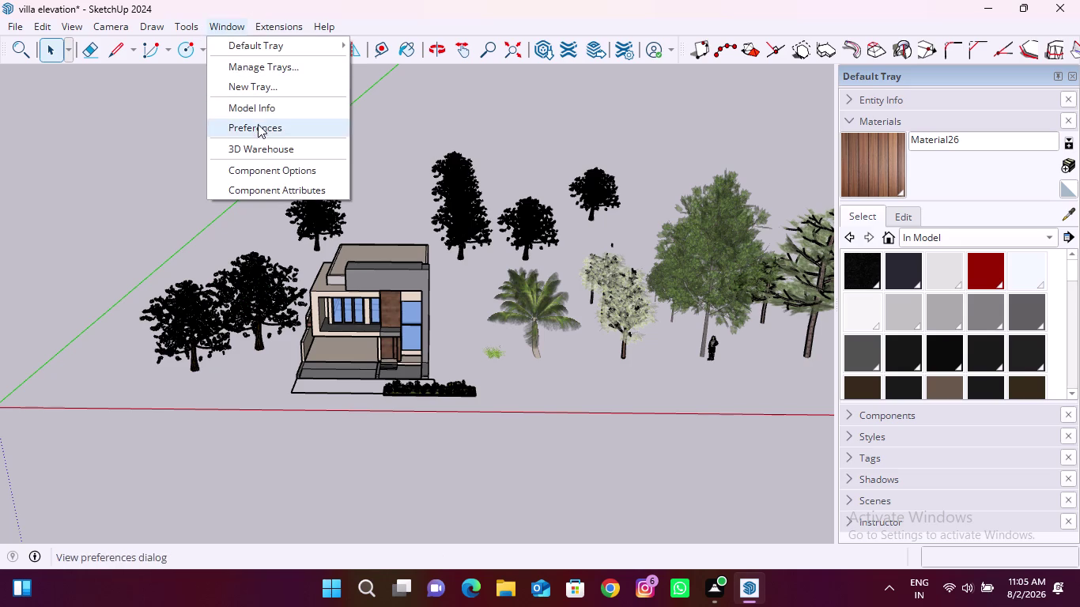
click(262, 142)
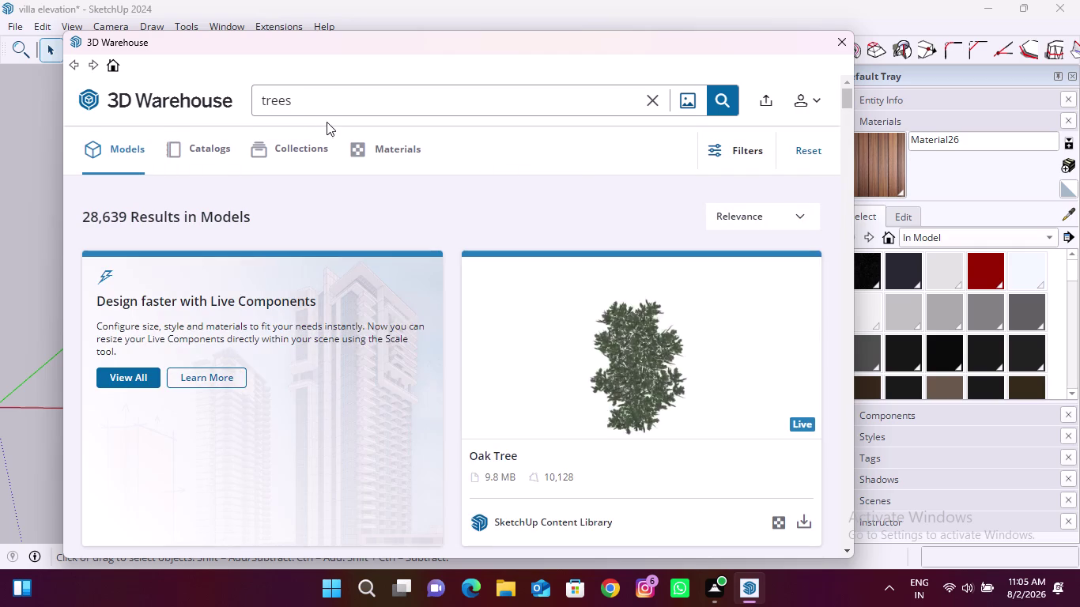
Replace the 'trees' search with 'car' in 3D Warehouse.
drag(335, 101, 269, 104)
drag(331, 105, 235, 102)
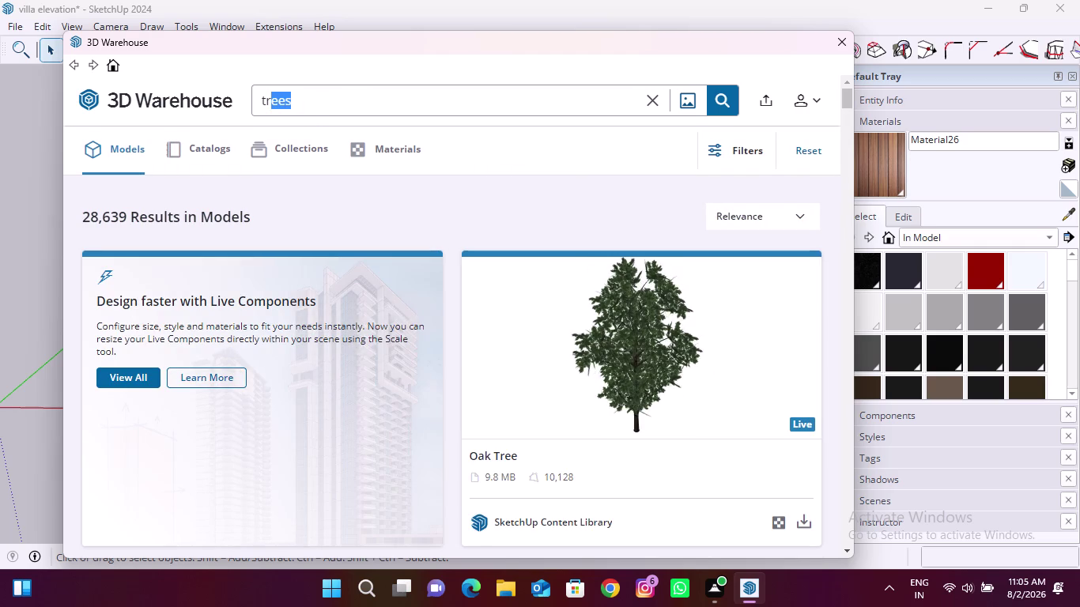
drag(298, 100, 234, 96)
key(Escape)
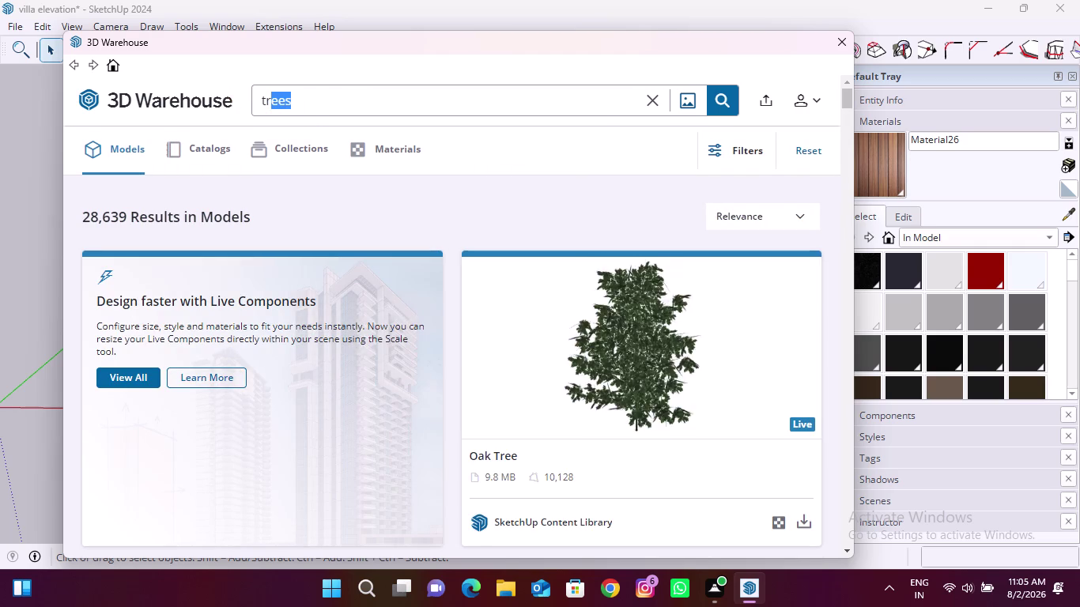
click(656, 103)
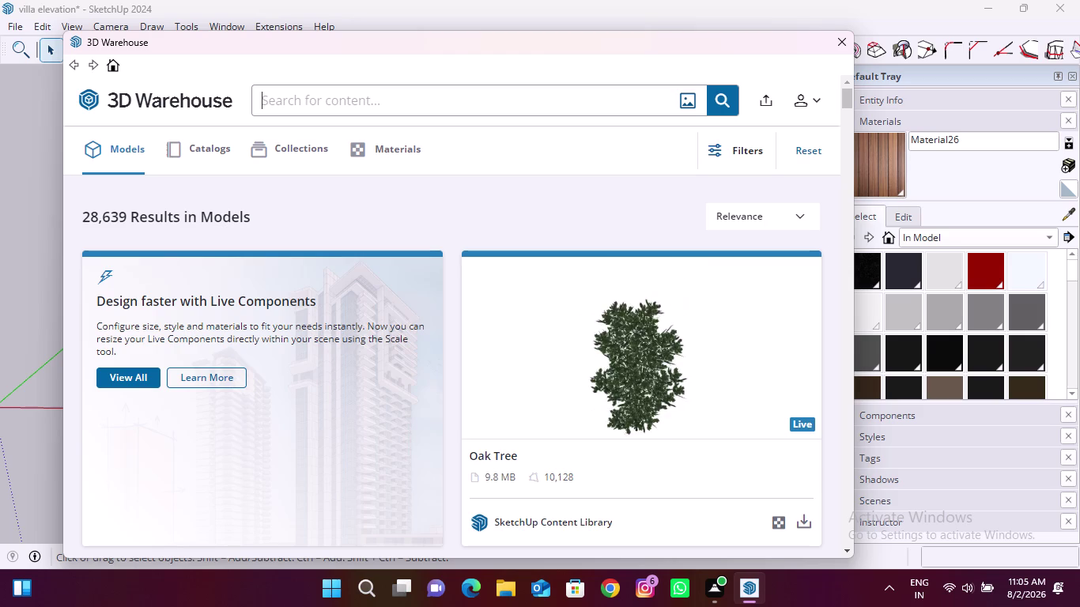
text(car)
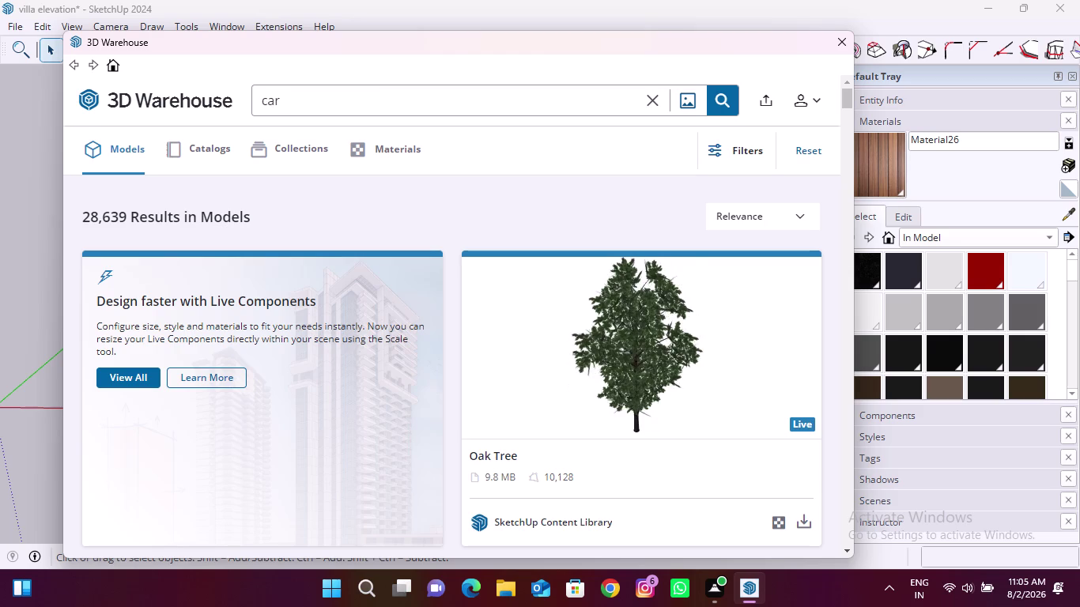
key(Return)
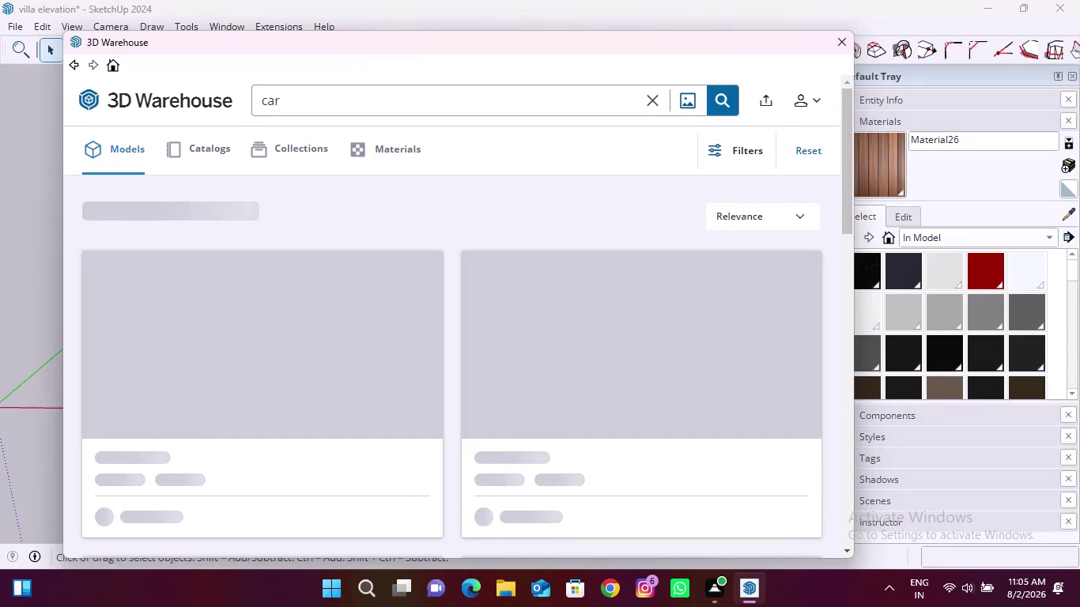
Download the Old car model and accept the file version warning.
scroll(down, 3)
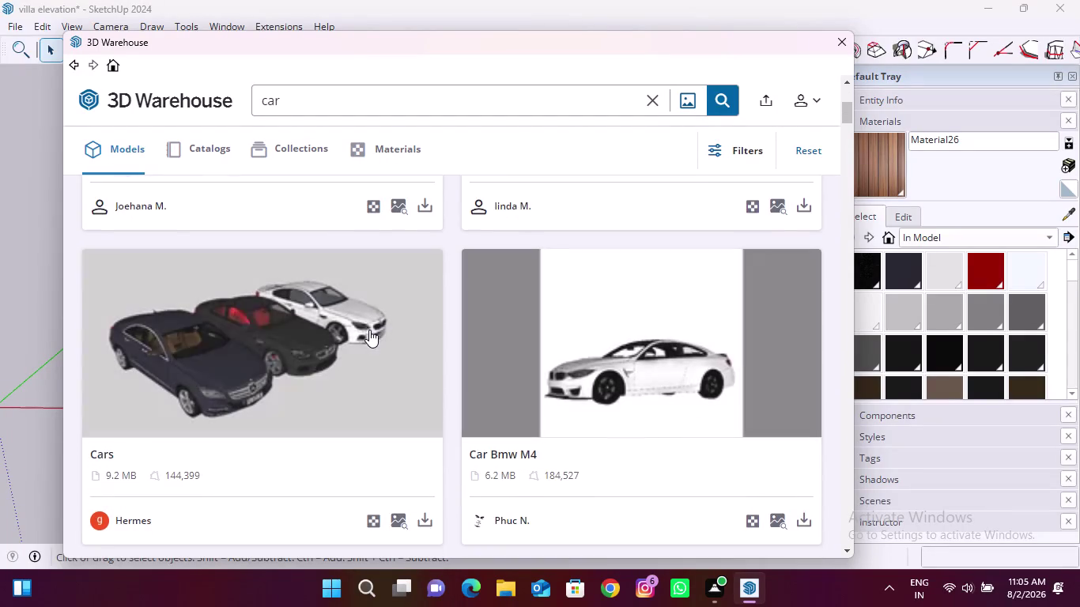
scroll(down, 3)
scroll(down, 3)
scroll(down, 3)
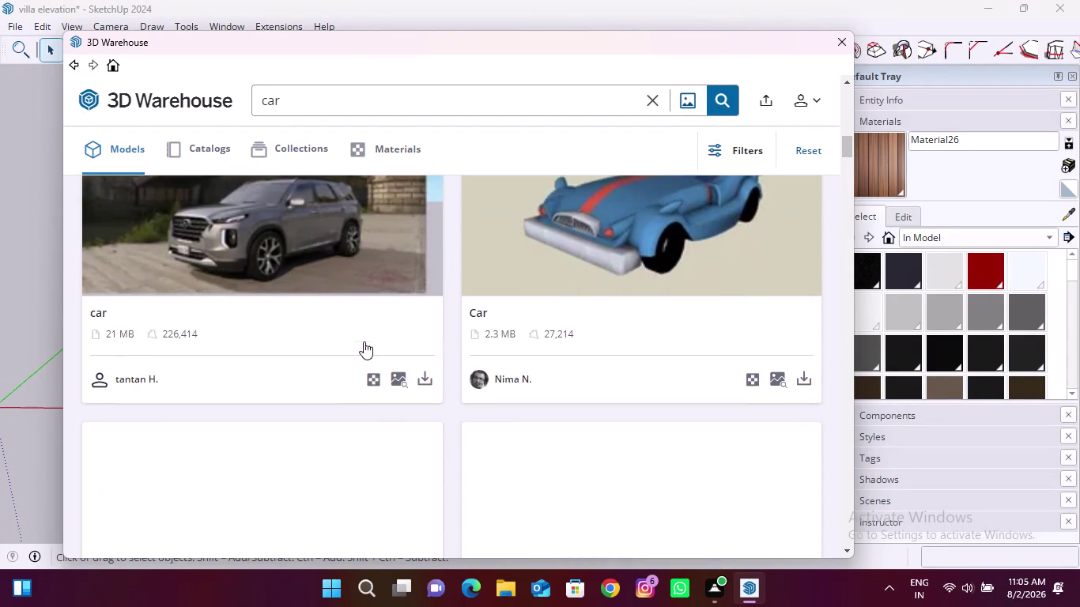
scroll(up, 3)
scroll(down, 3)
scroll(down, 3)
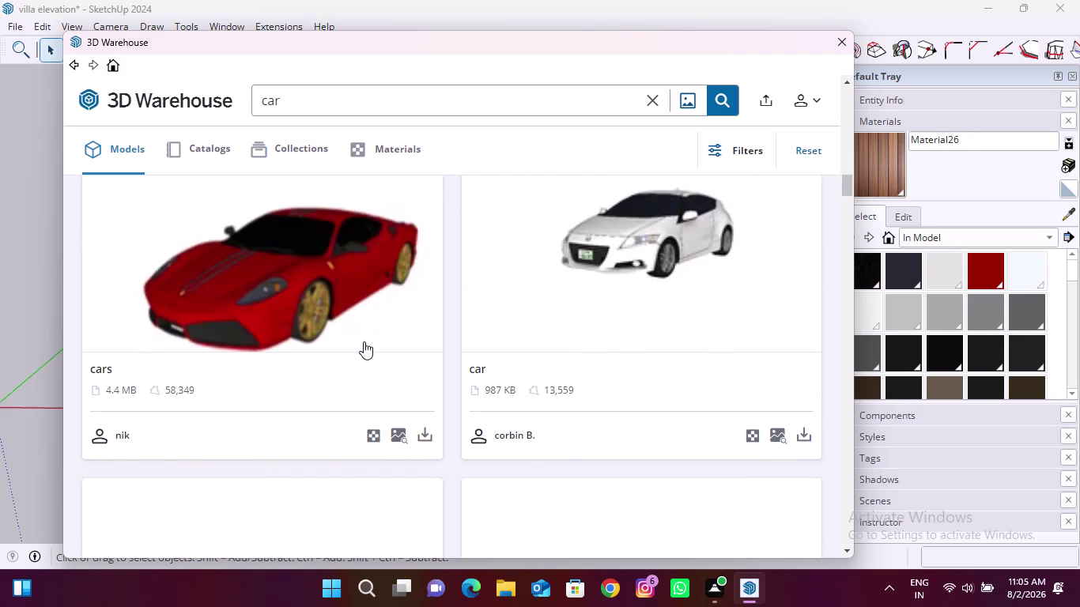
scroll(down, 3)
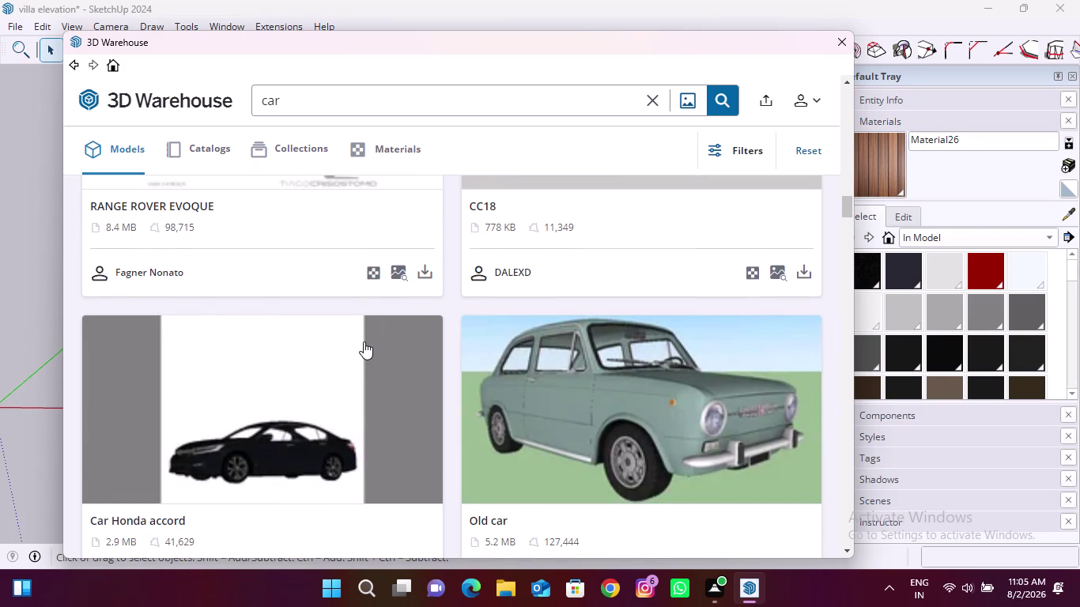
scroll(down, 3)
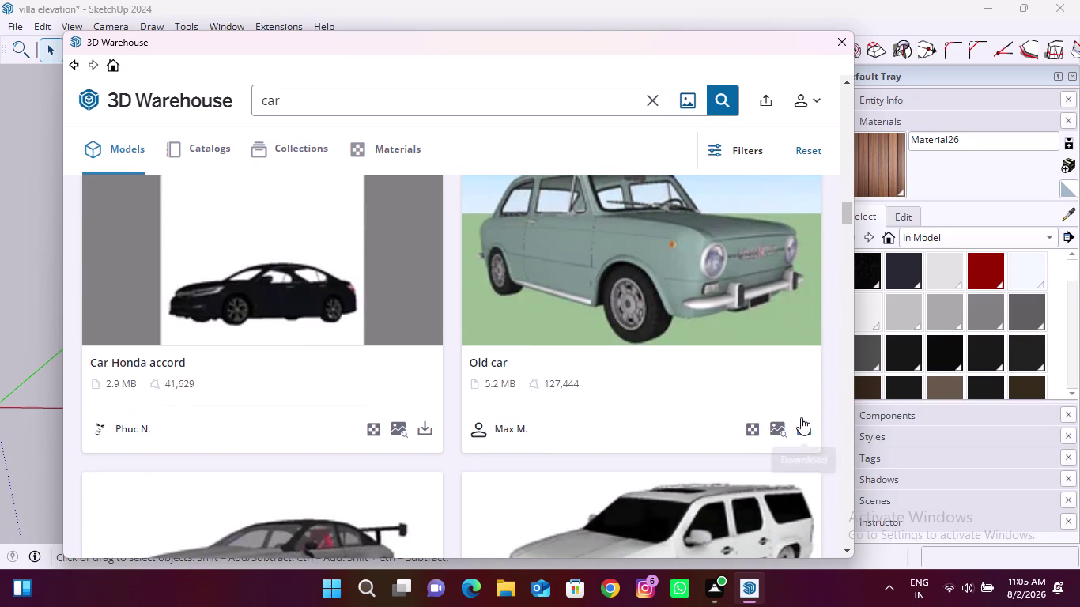
click(803, 423)
click(411, 315)
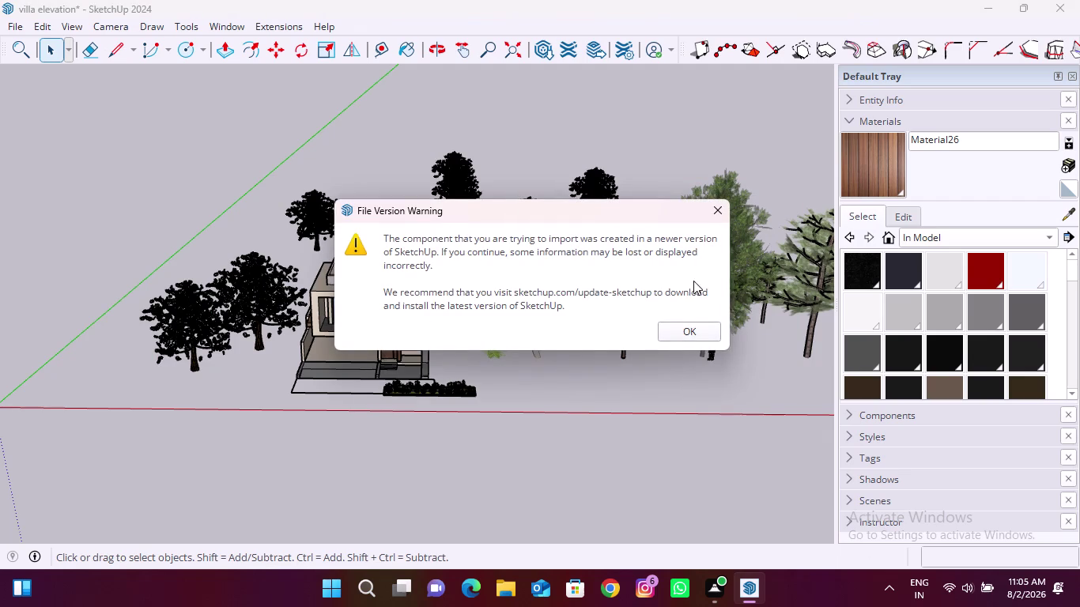
click(711, 328)
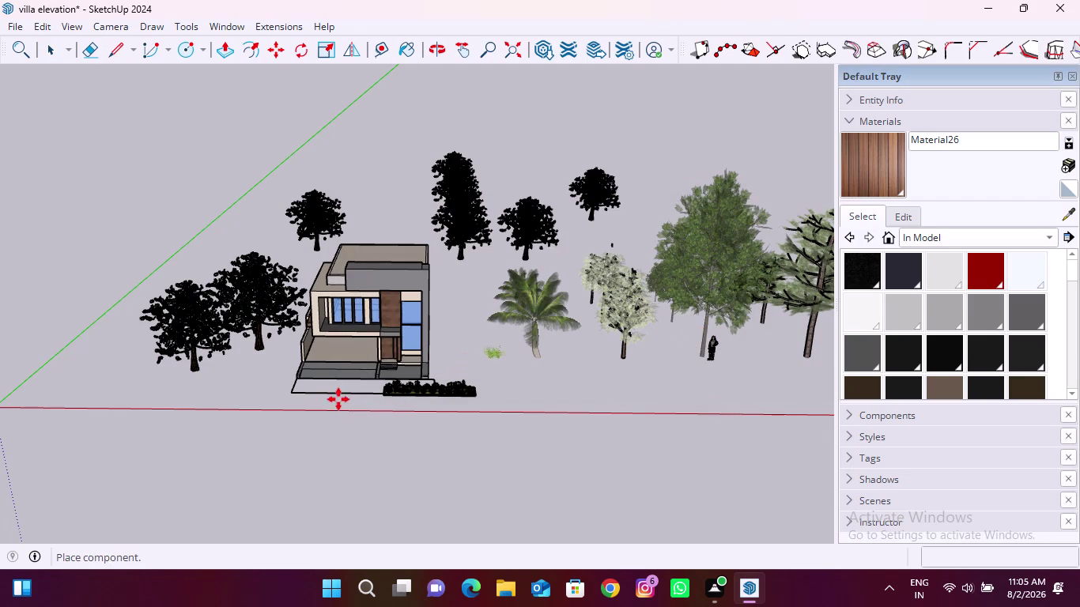
Set the Old car component from 3D Warehouse down in the villa model.
scroll(up, 3)
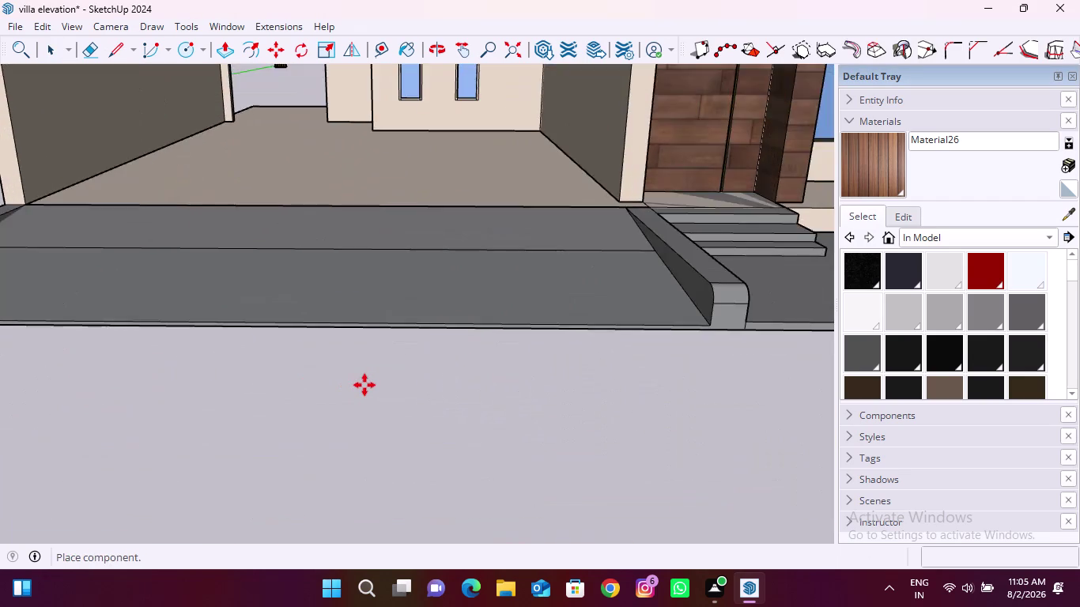
scroll(up, 3)
click(365, 385)
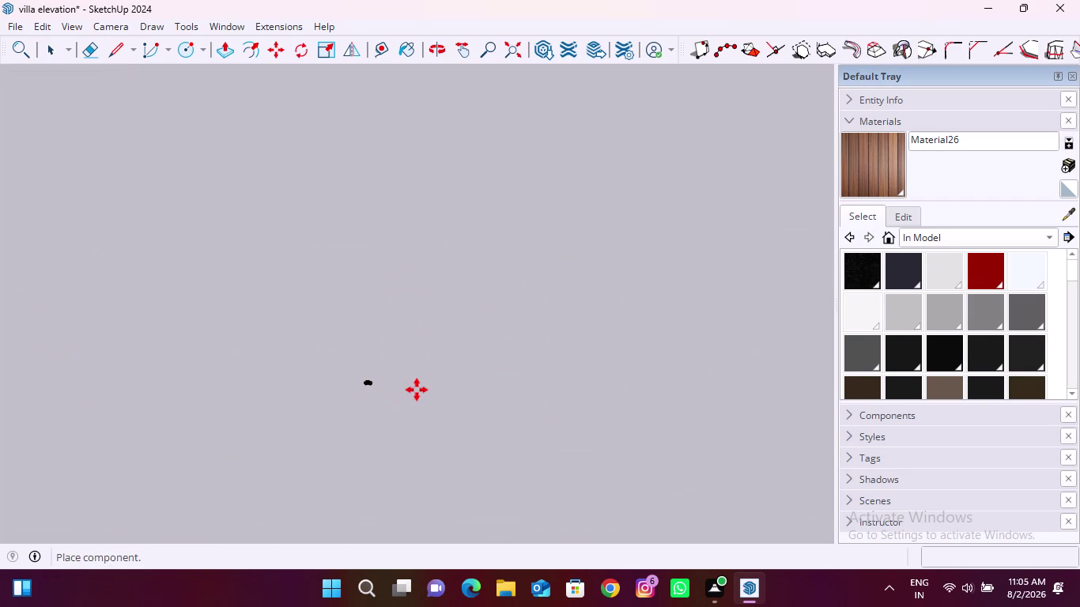
key(space)
key(space)
key(space)
key(space)
key(space)
key(space)
key(space)
key(space)
key(space)
key(space)
key(space)
scroll(up, 3)
scroll(up, 3)
scroll(up, 3)
key(Escape)
key(Escape)
scroll(up, 3)
key(Escape)
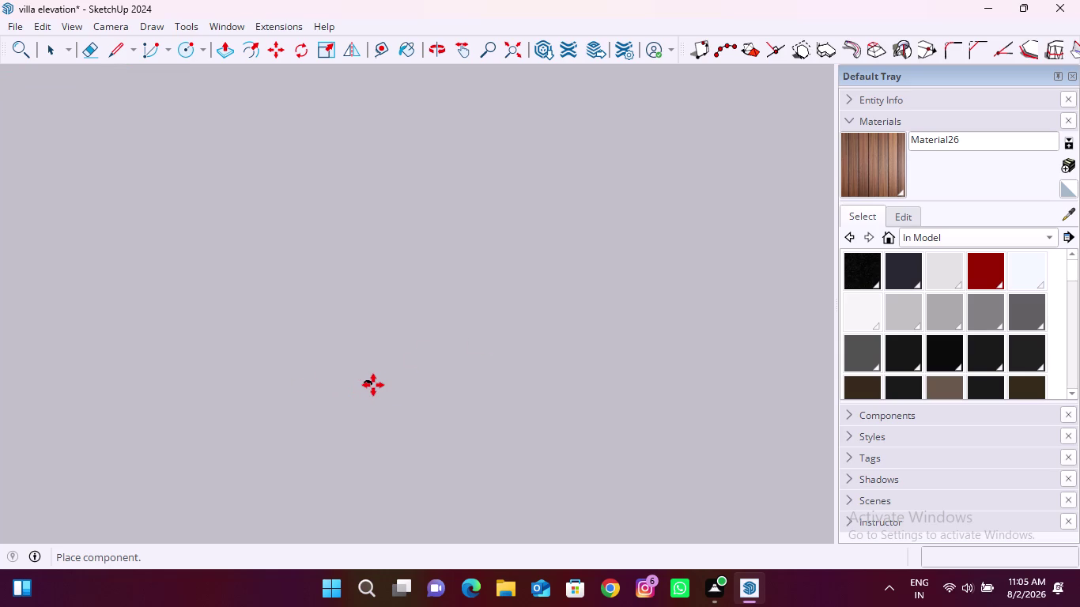
scroll(up, 3)
key(Escape)
key(space)
key(space)
key(space)
key(space)
scroll(down, 3)
key(space)
key(space)
key(space)
key(space)
key(space)
key(space)
key(space)
key(space)
key(space)
key(space)
key(space)
key(space)
scroll(up, 3)
key(space)
key(Escape)
scroll(up, 3)
key(Escape)
key(Escape)
click(522, 381)
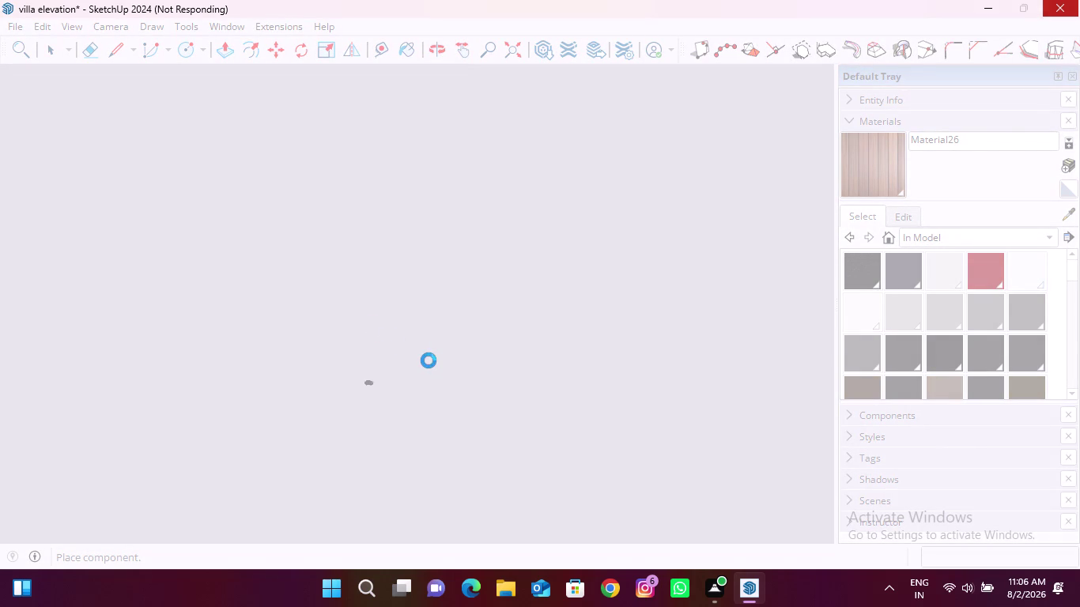
key(Escape)
key(Escape)
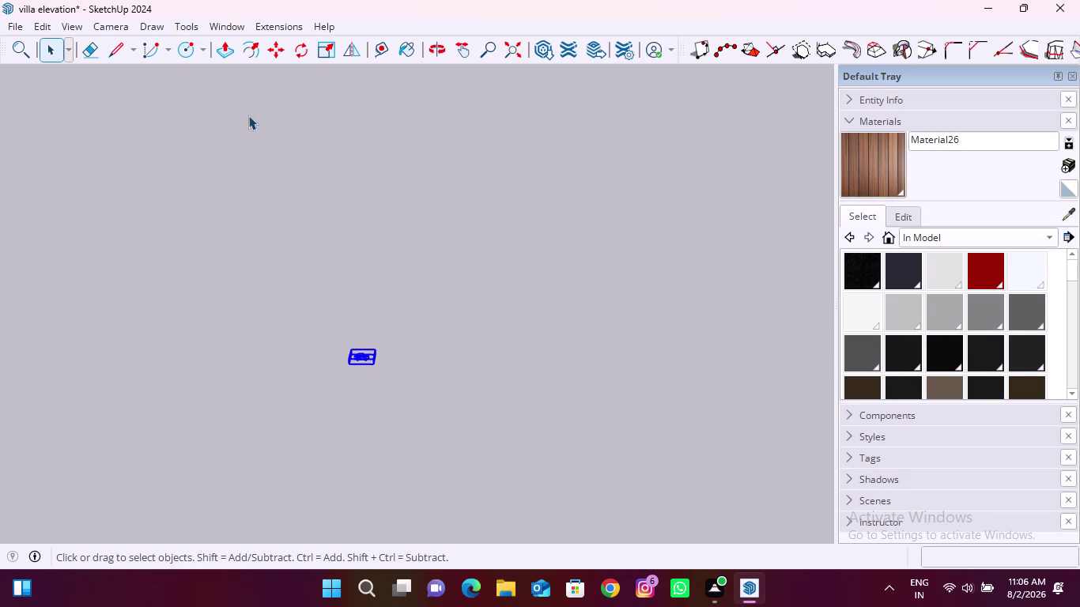
Start scaling the car, then cancel an accidental repositioning of its axes.
key(s)
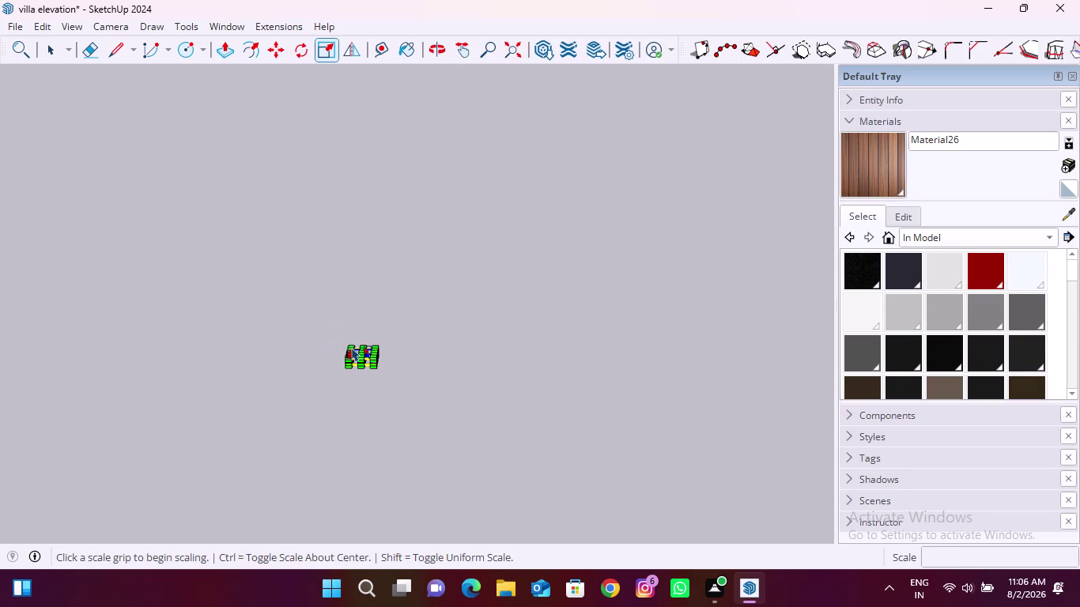
scroll(up, 3)
drag(335, 337, 442, 292)
right_click(389, 251)
scroll(down, 3)
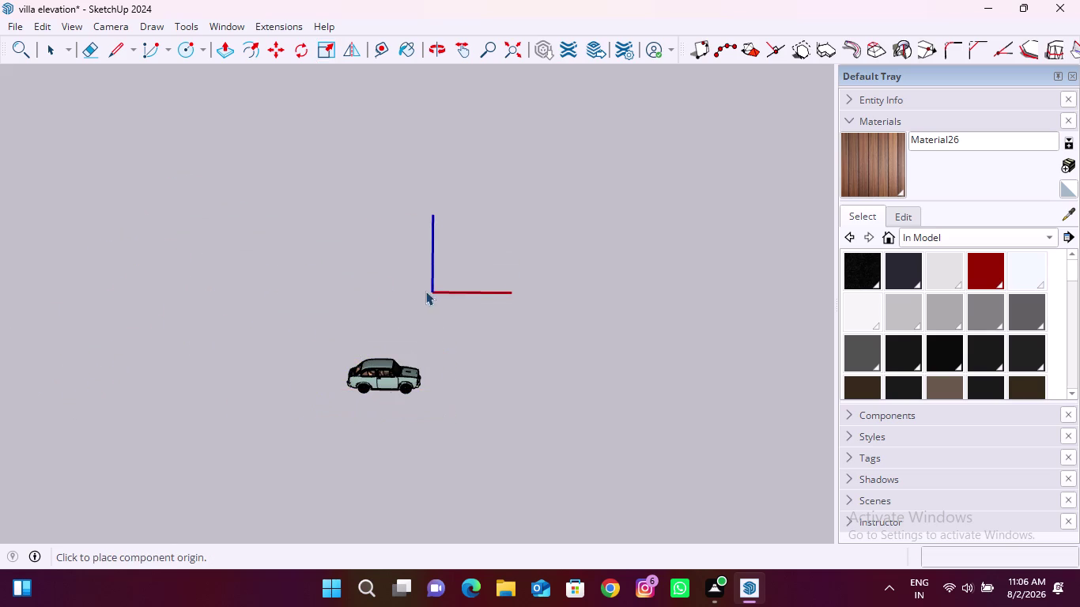
key(Escape)
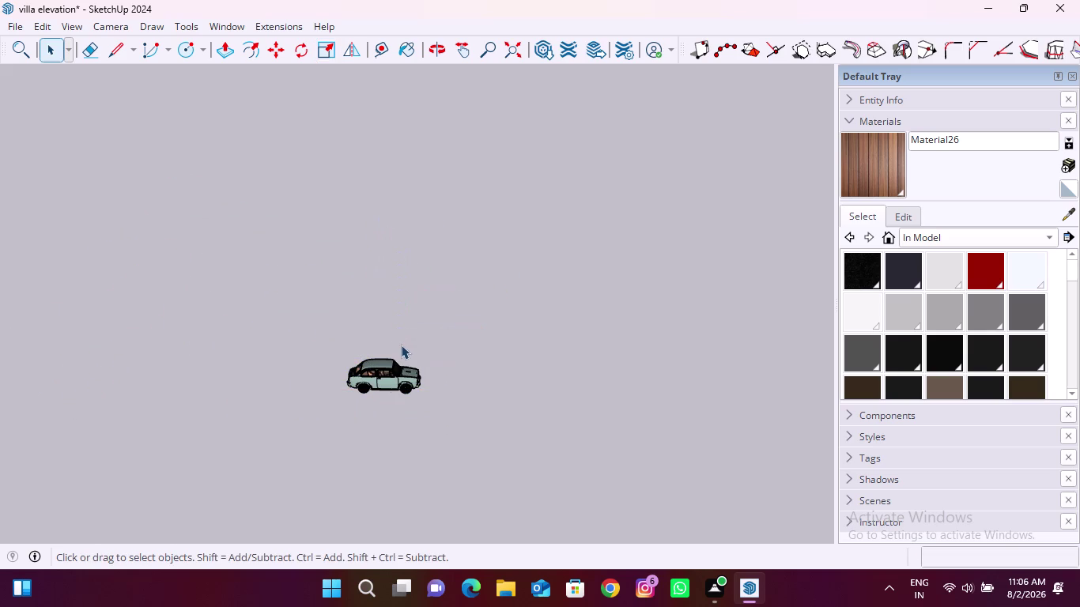
Uniformly resize the car from a corner grip to realistic size beside the planter.
click(372, 376)
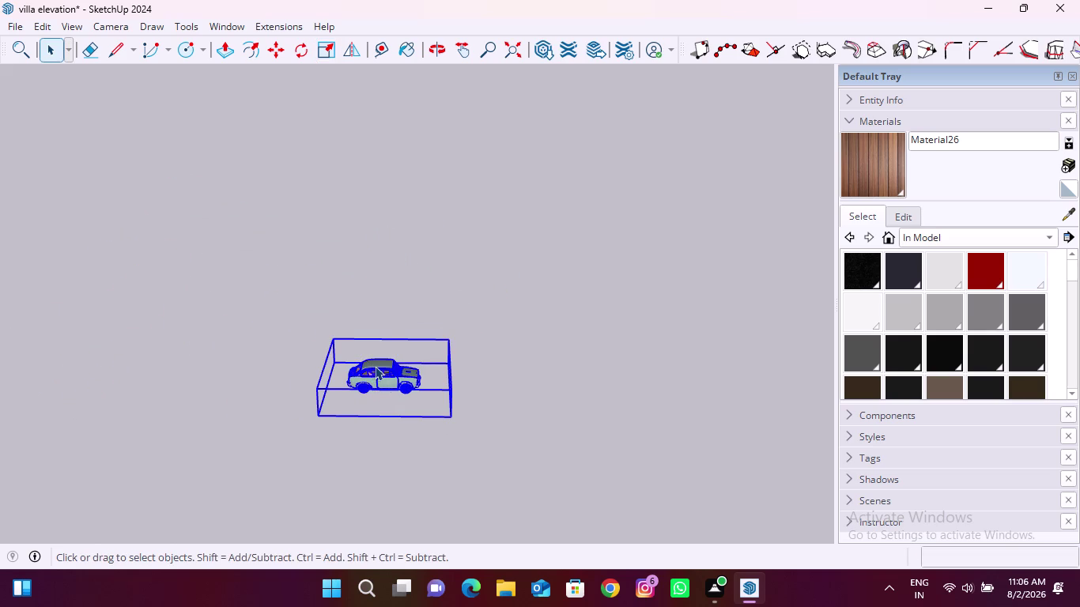
key(s)
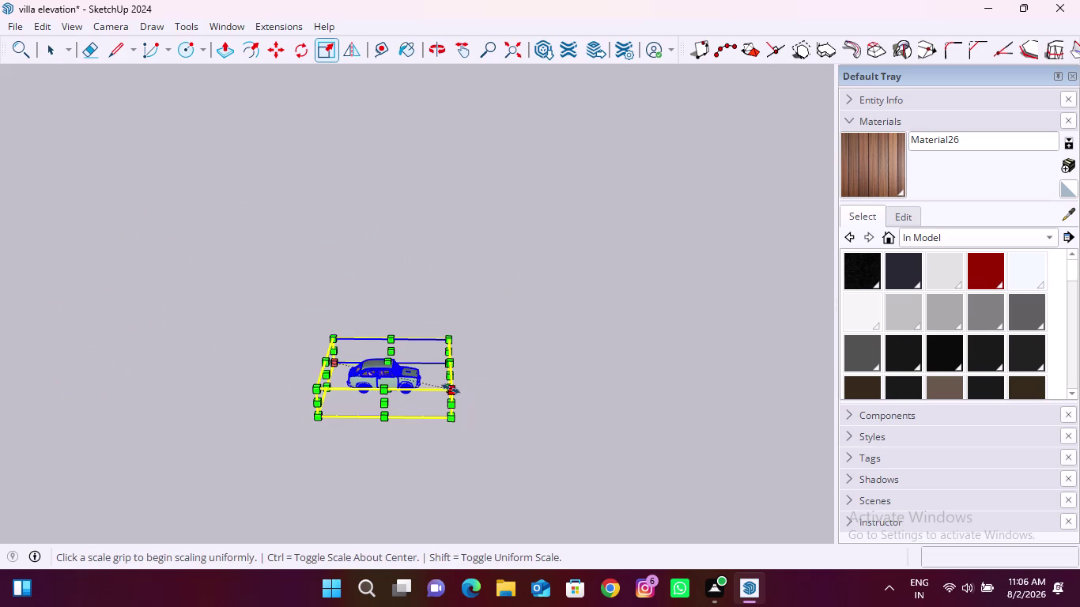
click(451, 392)
scroll(down, 3)
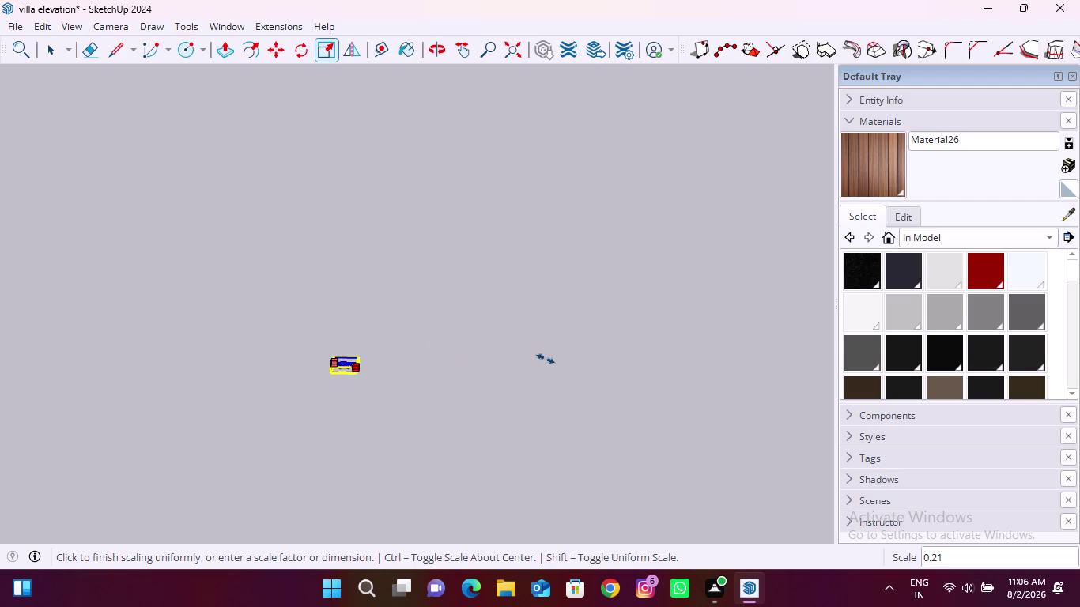
scroll(down, 3)
scroll(down, 3)
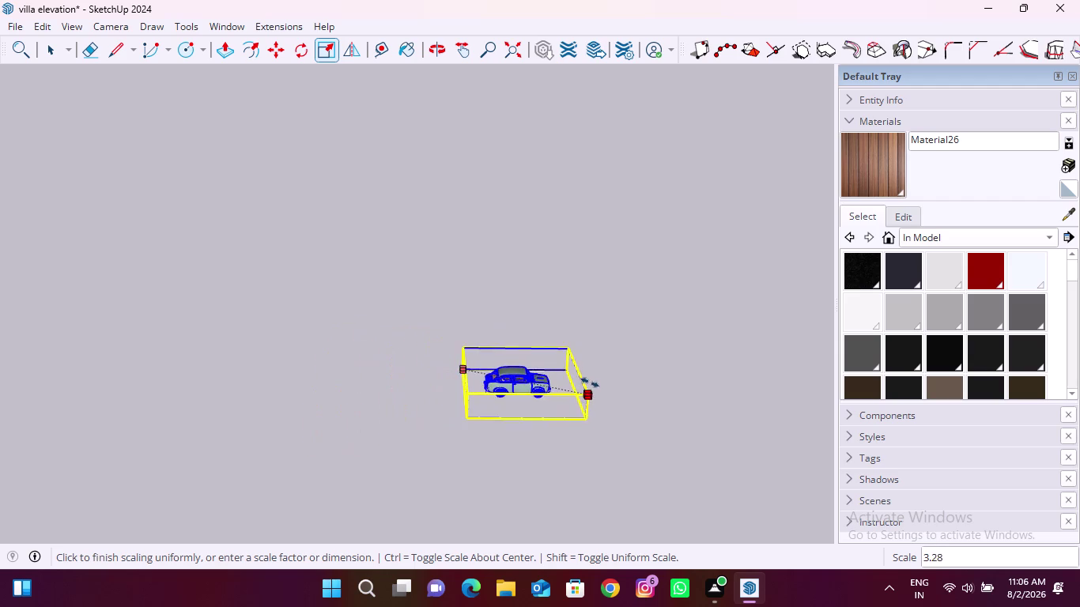
scroll(down, 3)
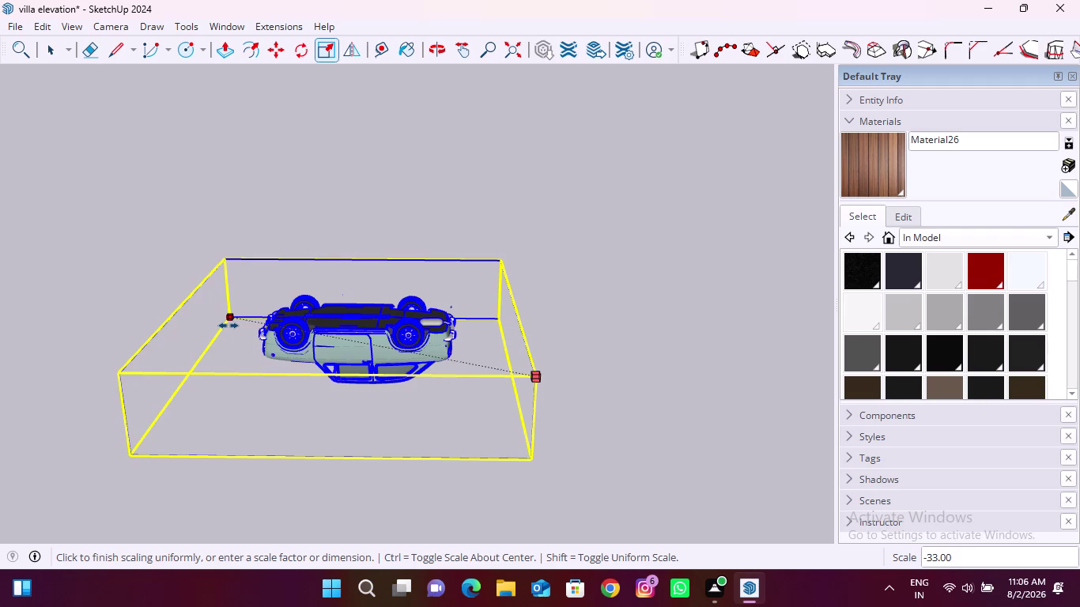
scroll(down, 3)
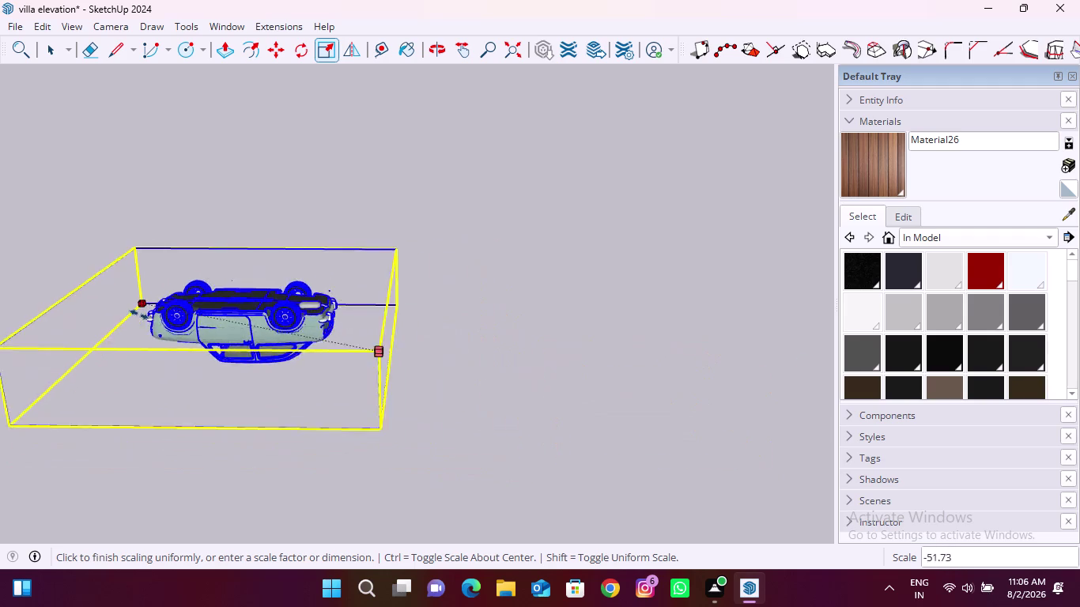
scroll(down, 3)
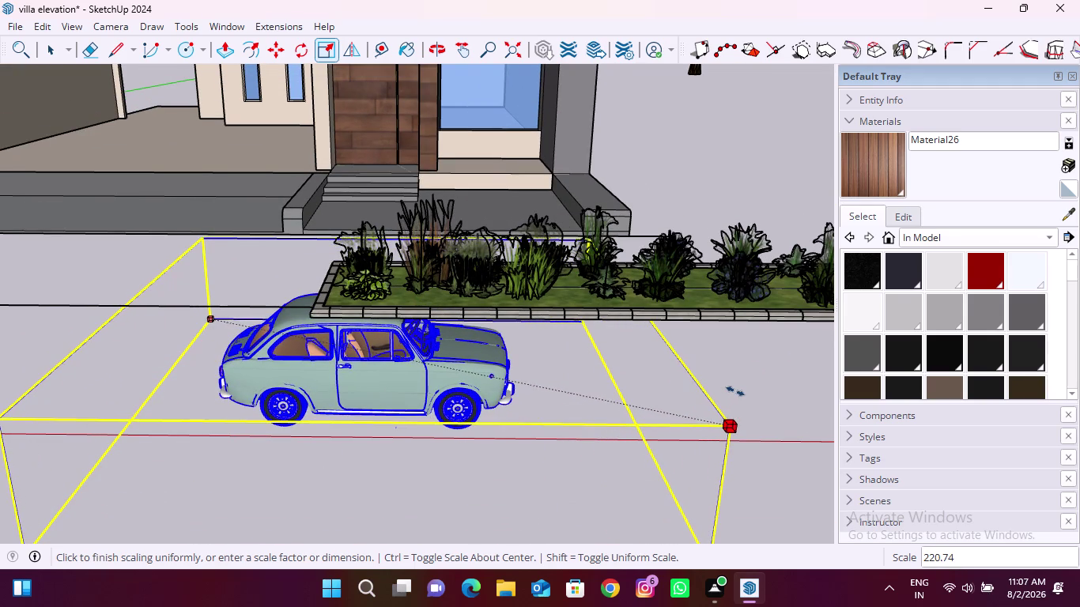
scroll(down, 3)
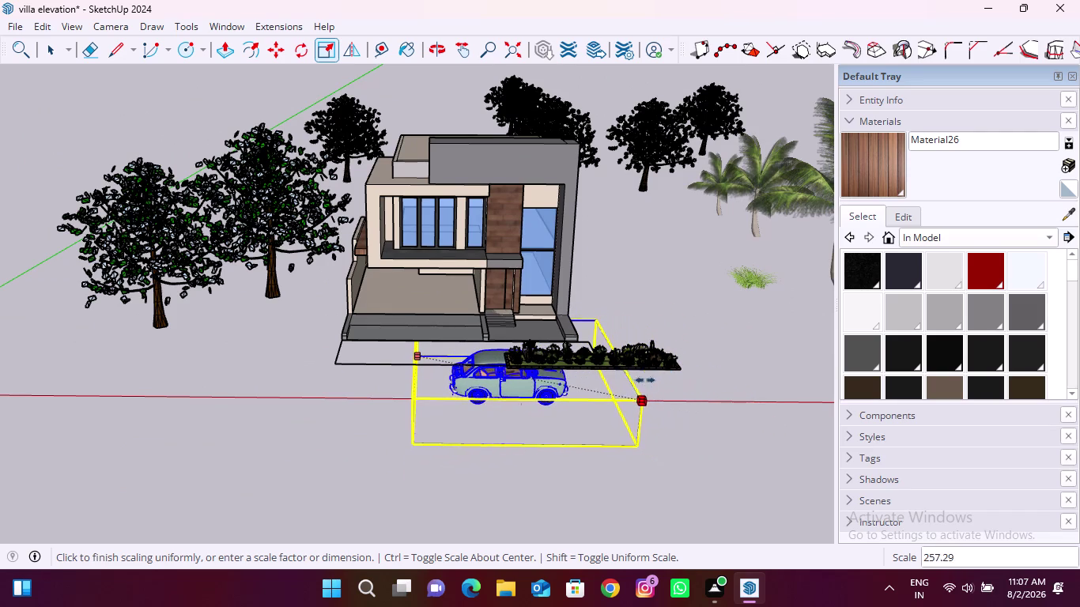
click(630, 382)
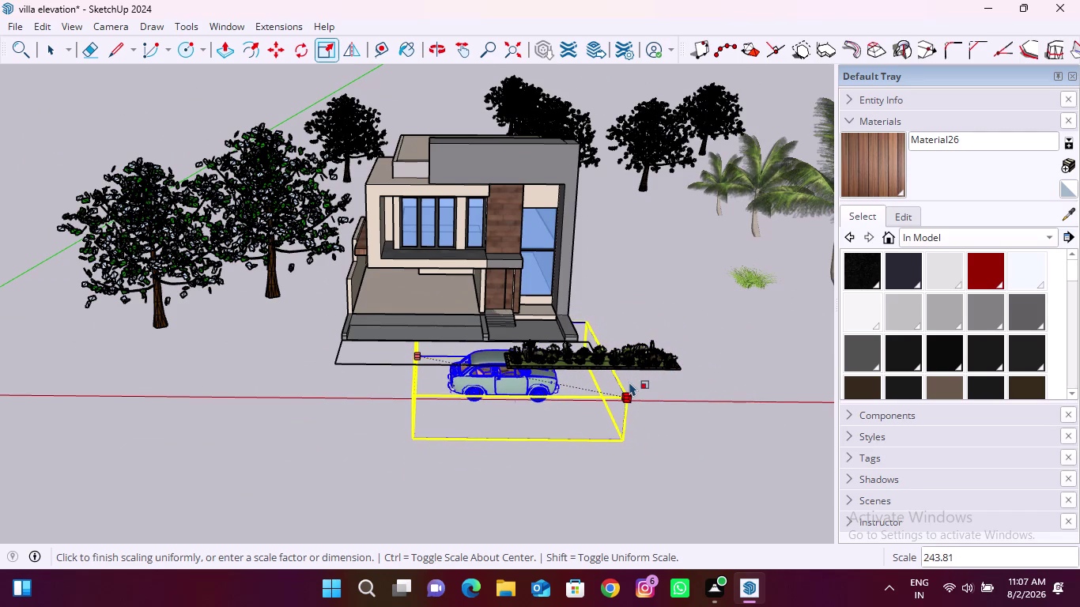
key(Escape)
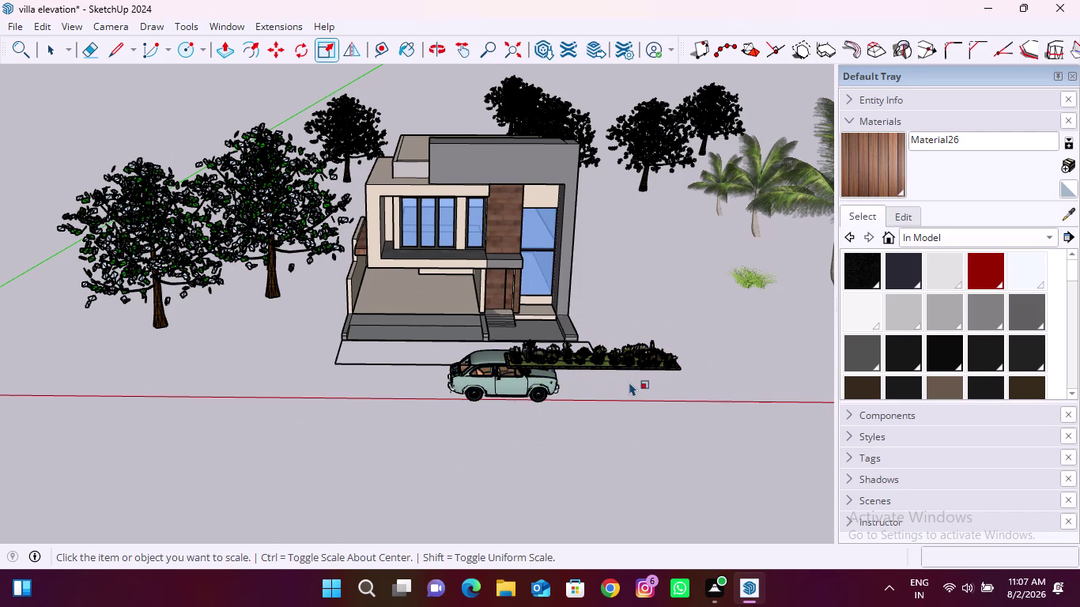
click(492, 375)
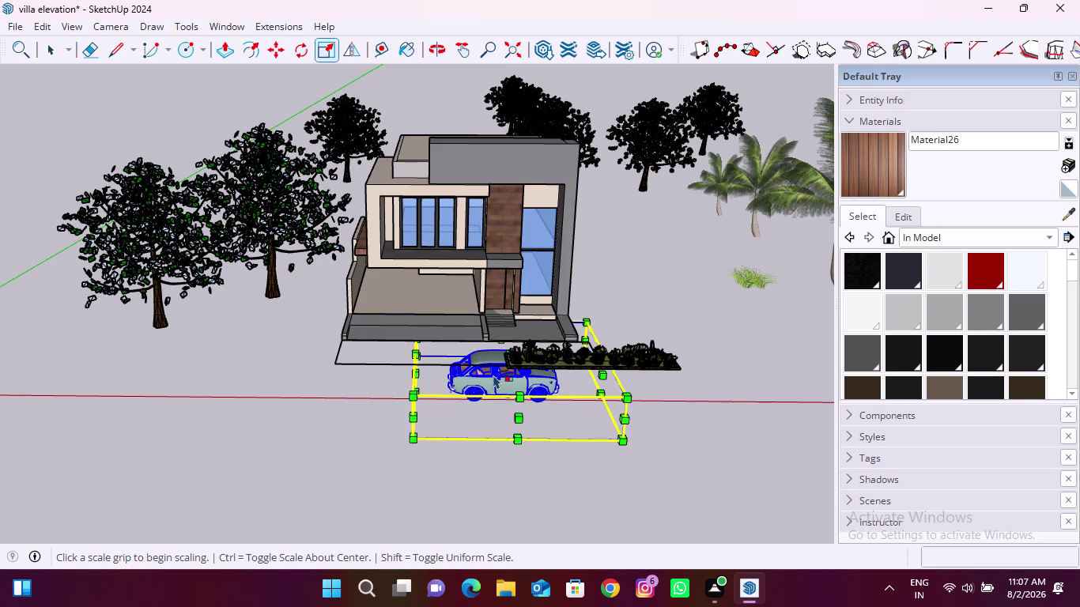
Move the car by its base corner from the ground onto the villa's flat rooftop.
key(Escape)
click(445, 396)
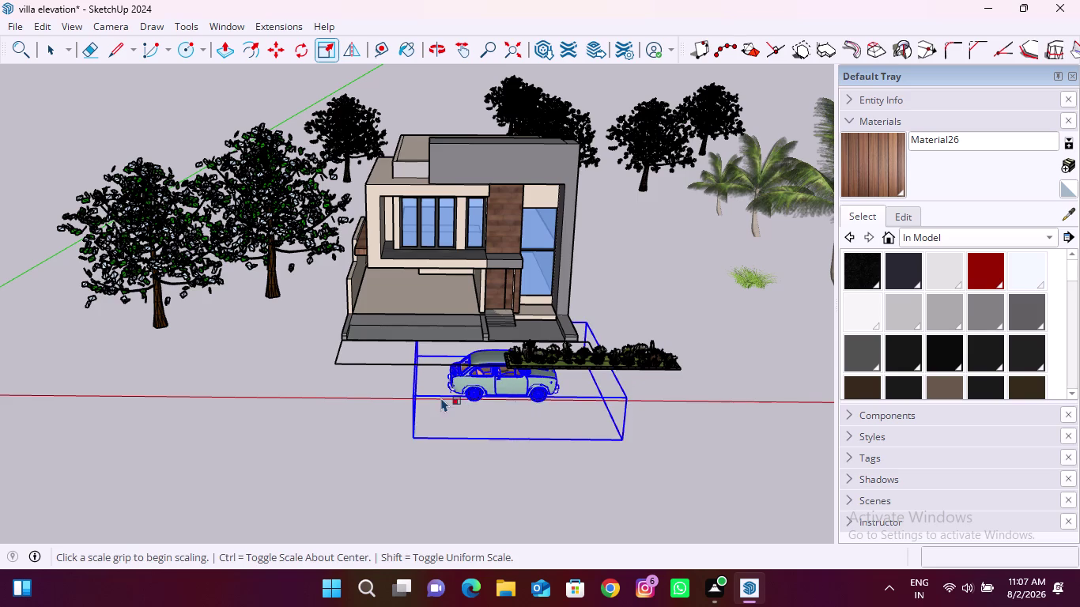
key(m)
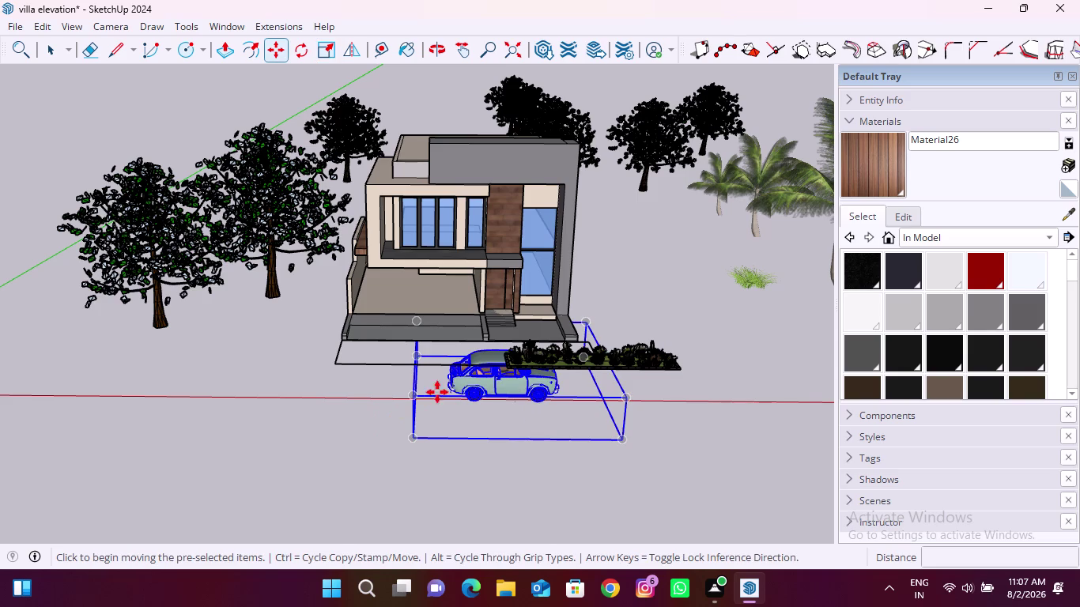
middle_drag(459, 377, 462, 429)
scroll(up, 3)
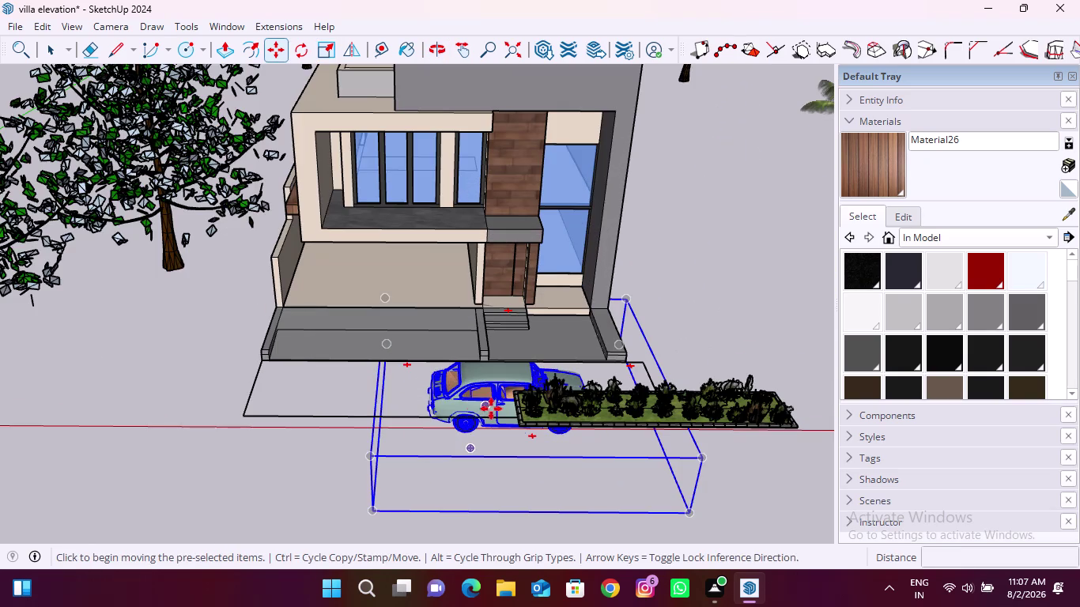
click(372, 512)
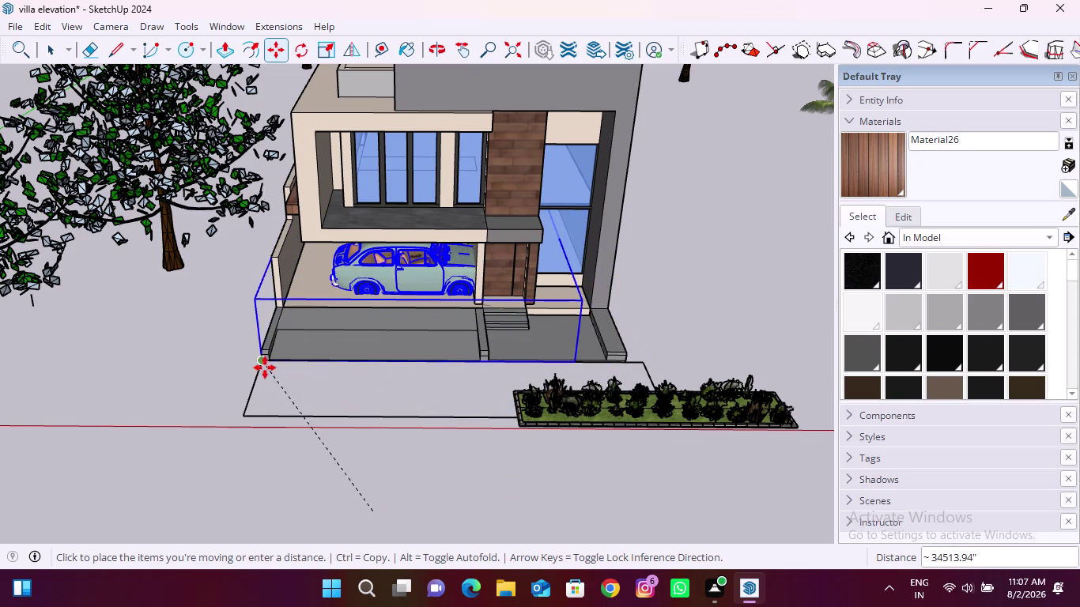
scroll(down, 3)
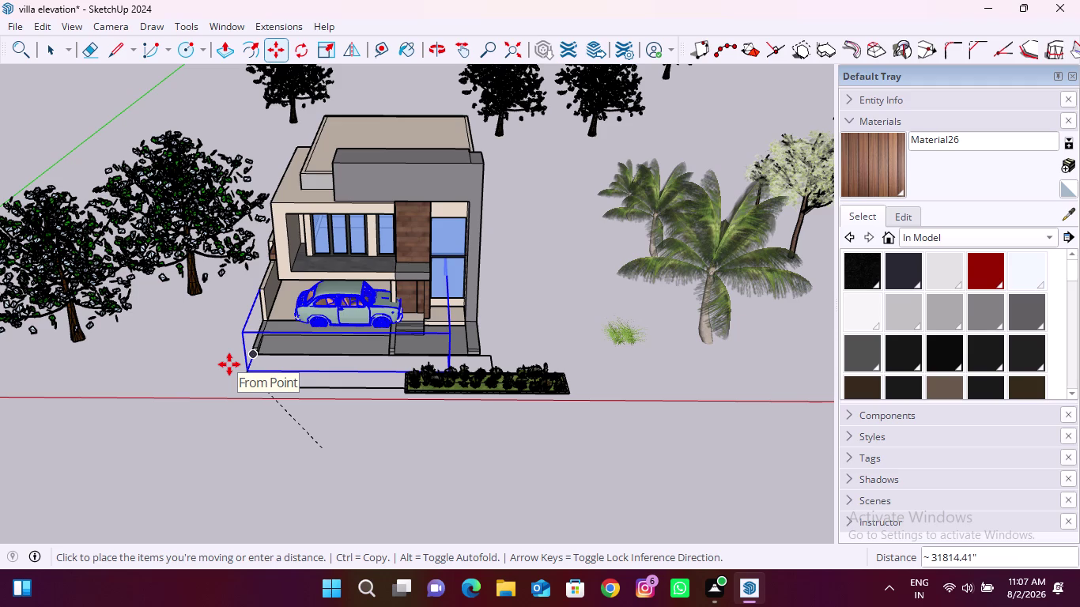
scroll(down, 3)
scroll(down, 3)
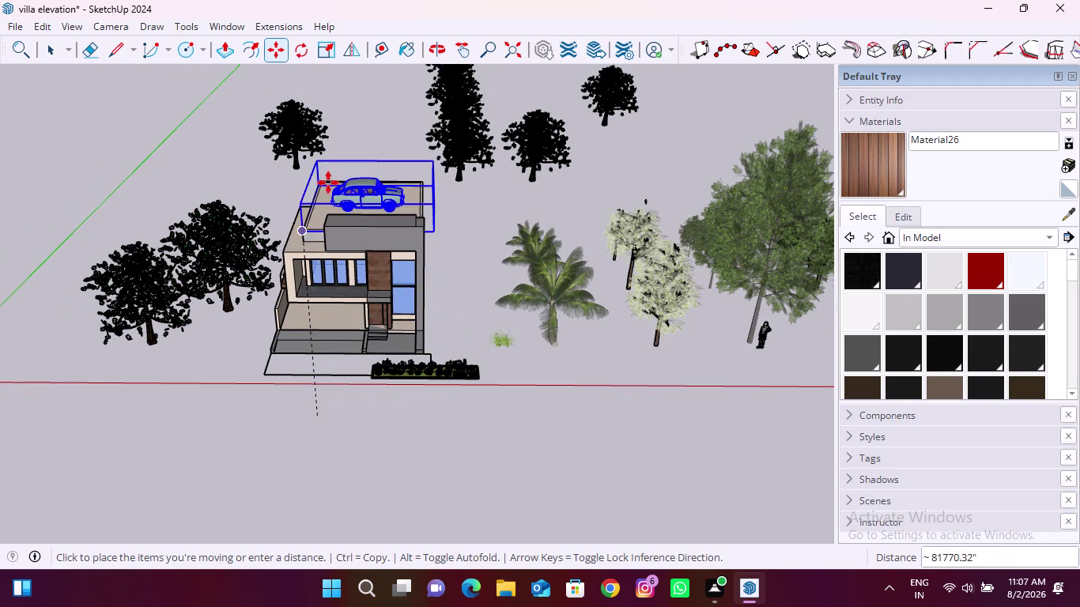
scroll(up, 3)
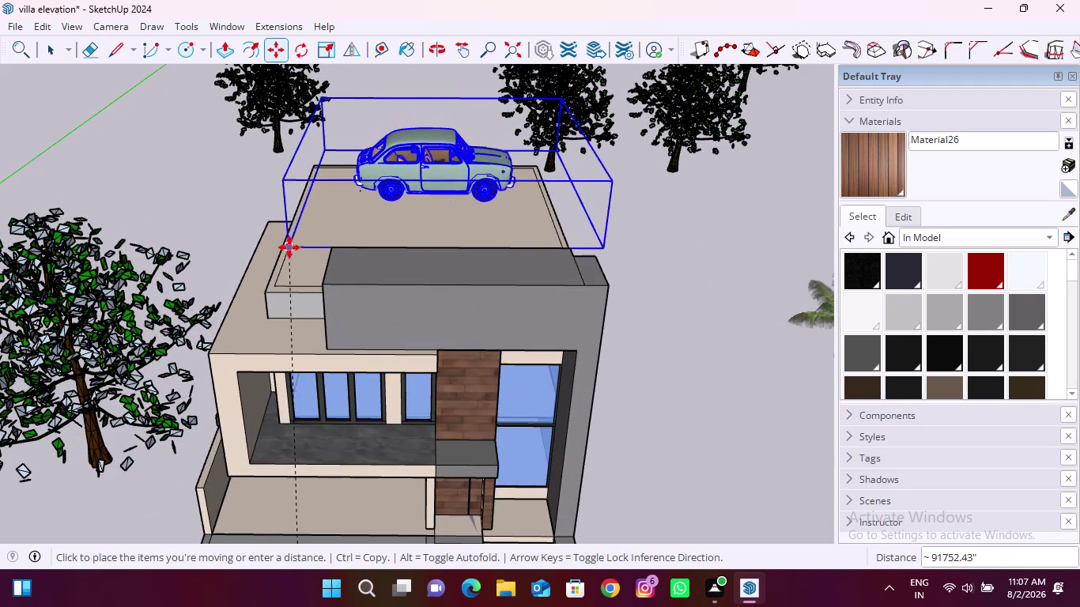
click(282, 264)
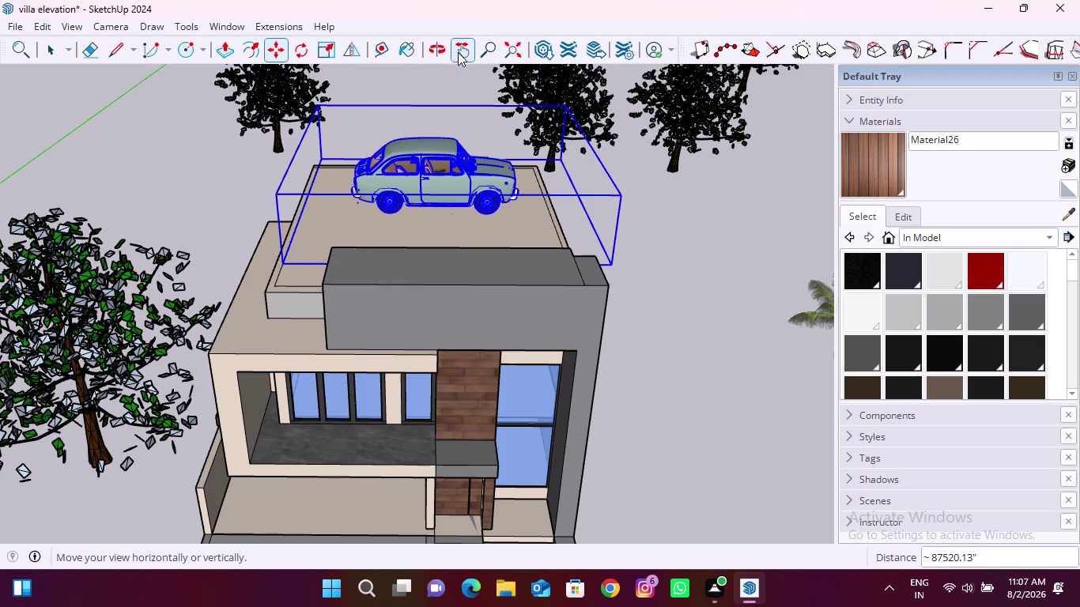
click(302, 51)
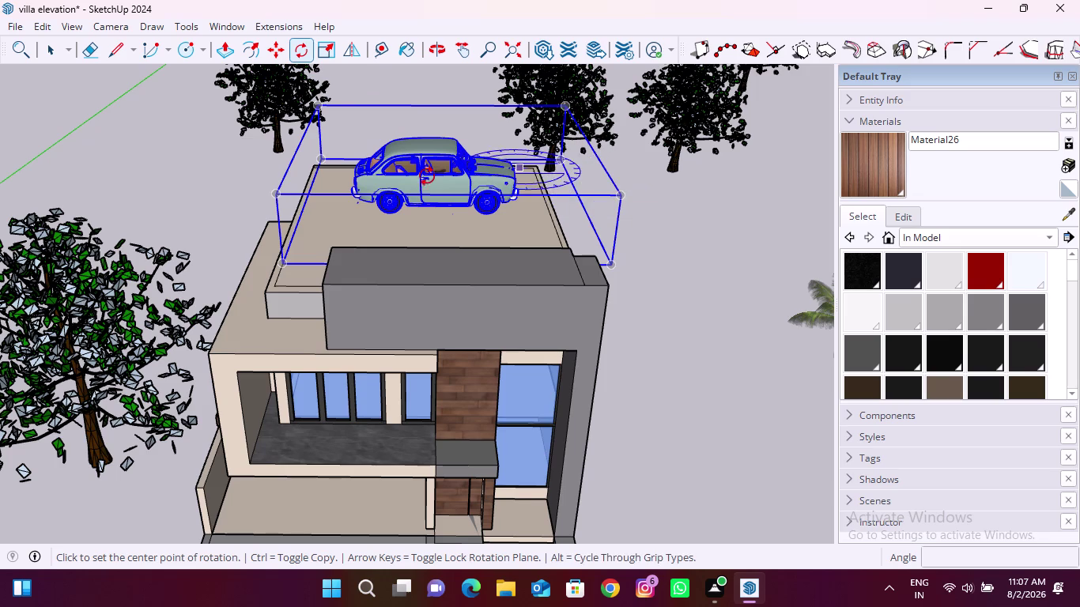
Rotate the car 90 degrees about a centre point on its bounding box.
click(281, 193)
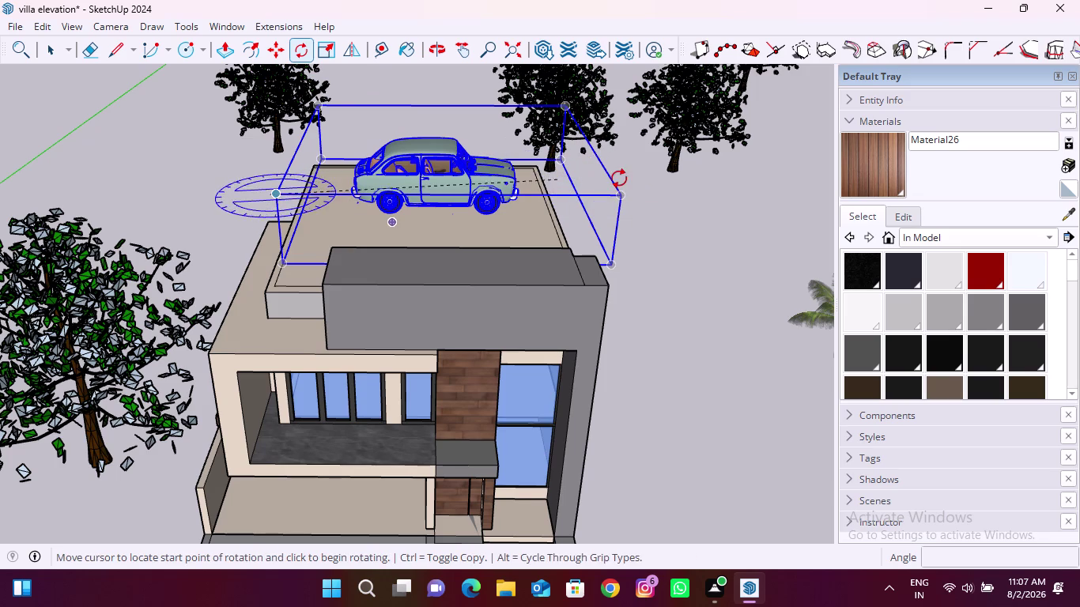
click(618, 189)
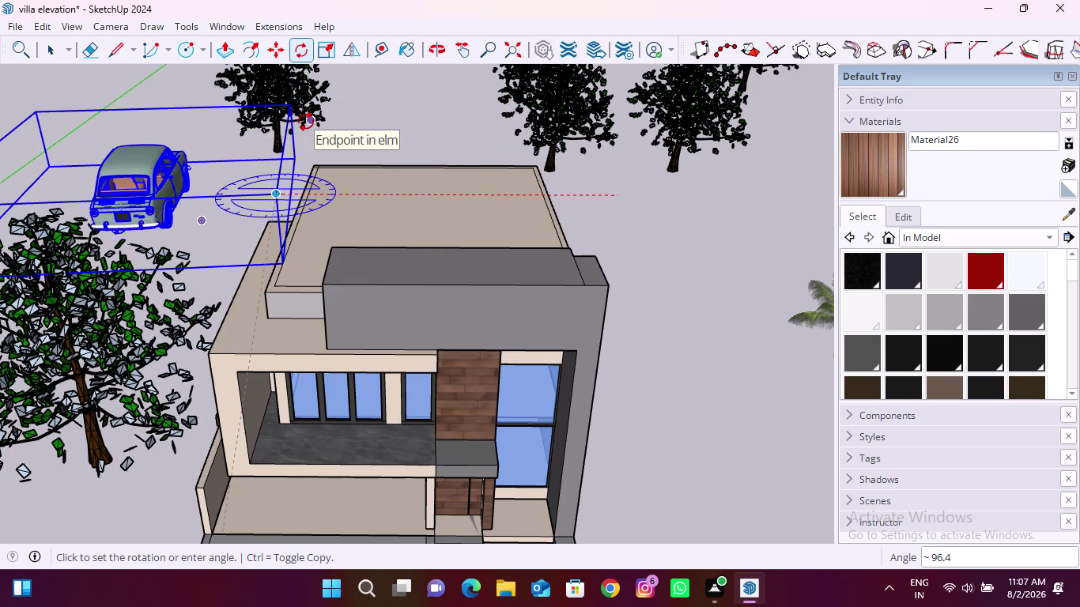
text(90)
key(Return)
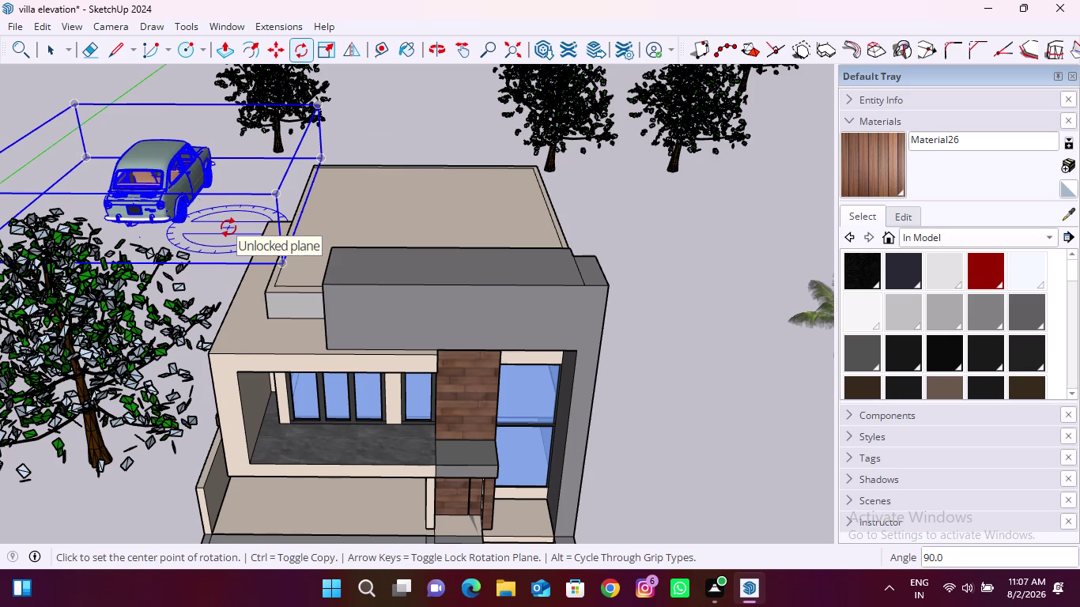
key(space)
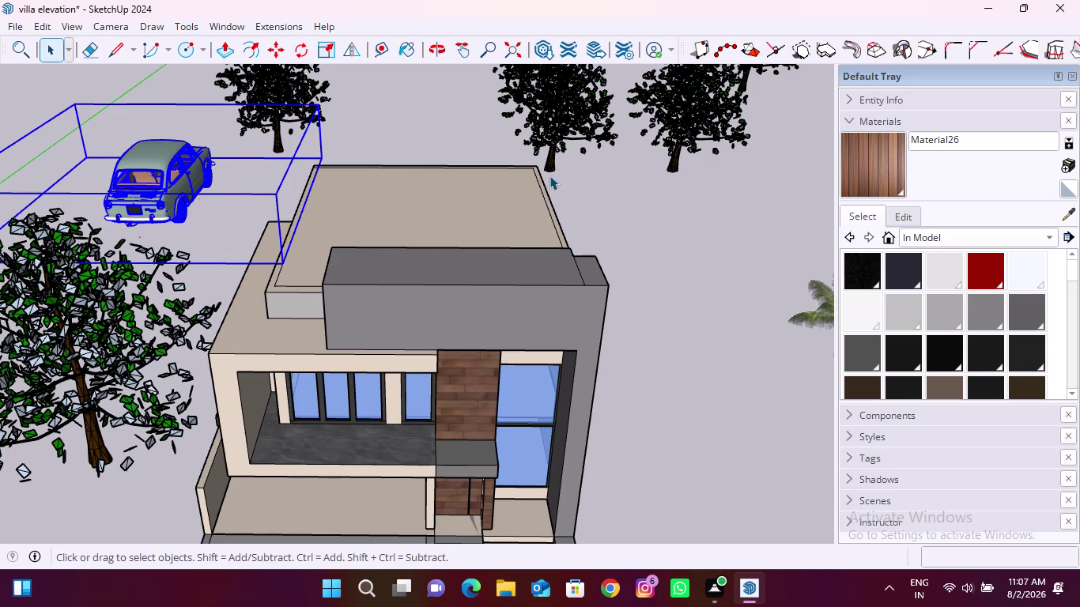
Move the car down from the roof into the ground-floor carport under the porch.
key(m)
click(152, 178)
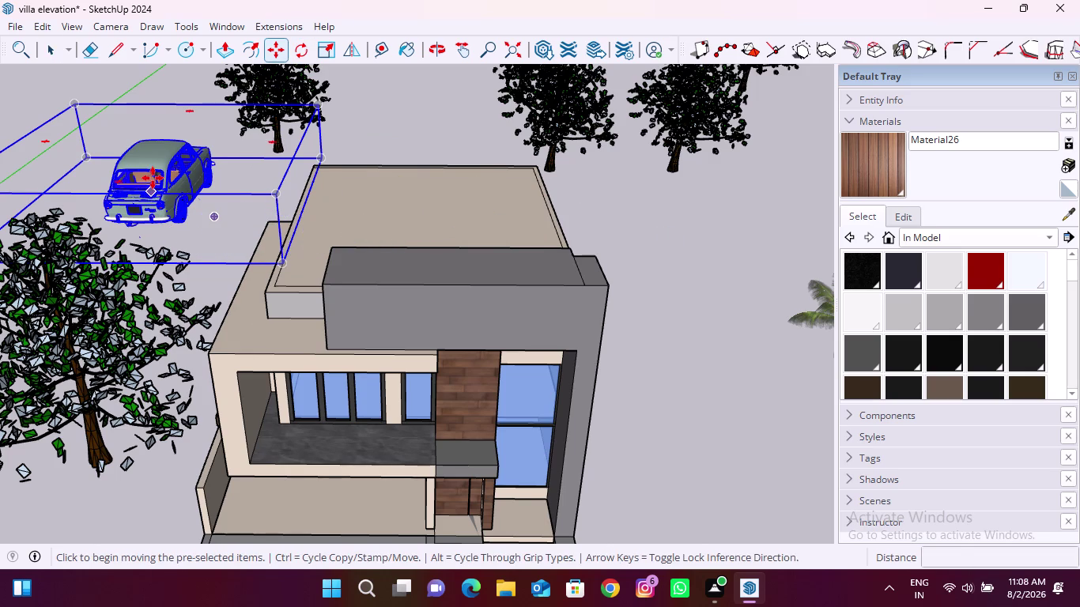
scroll(down, 3)
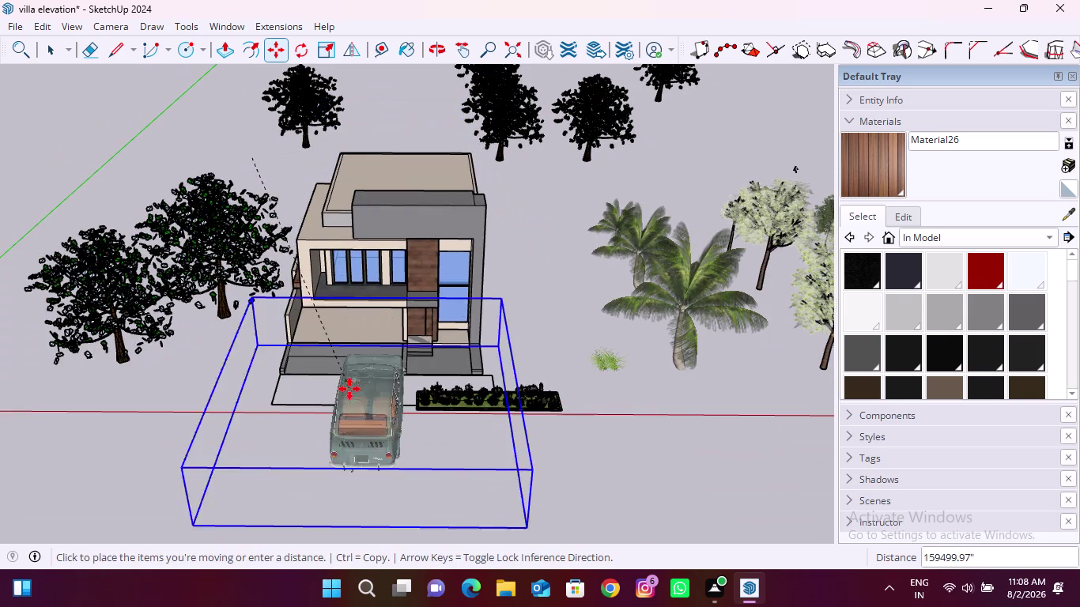
scroll(up, 3)
scroll(up, 3)
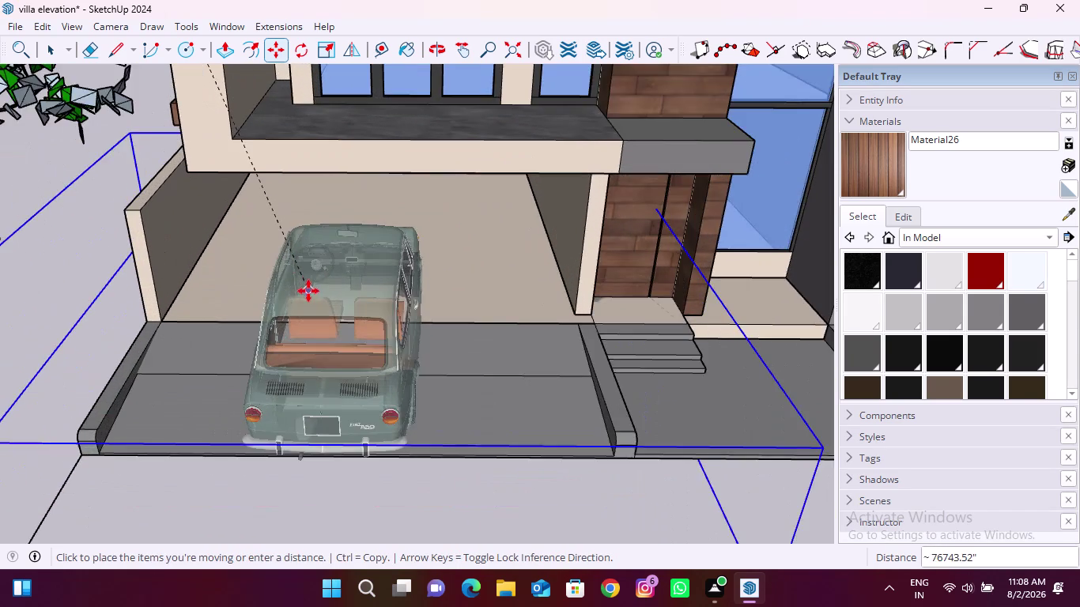
middle_drag(309, 291, 321, 202)
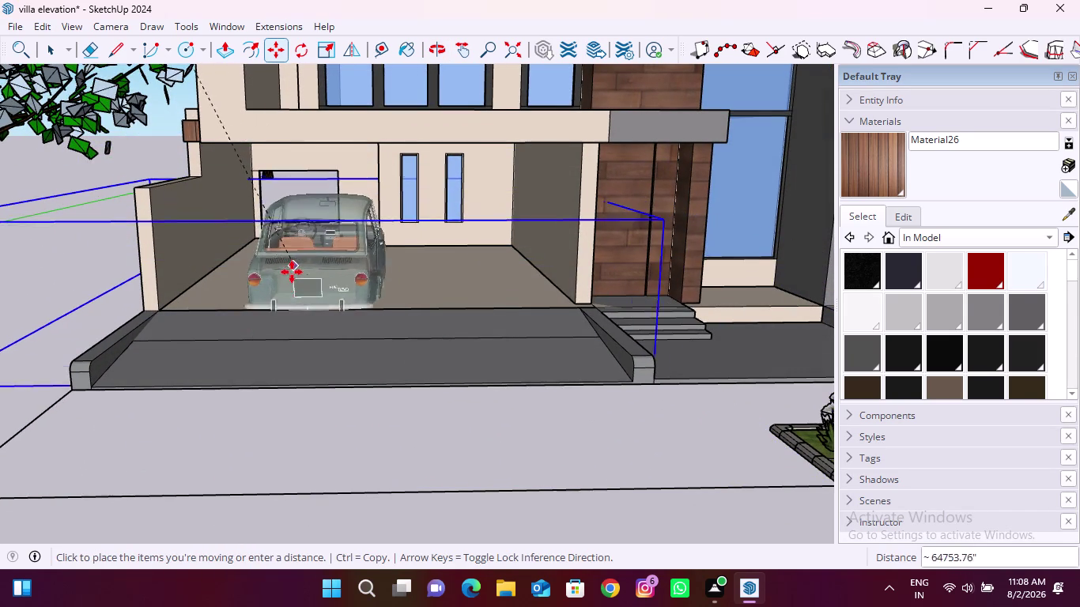
middle_drag(307, 260, 472, 292)
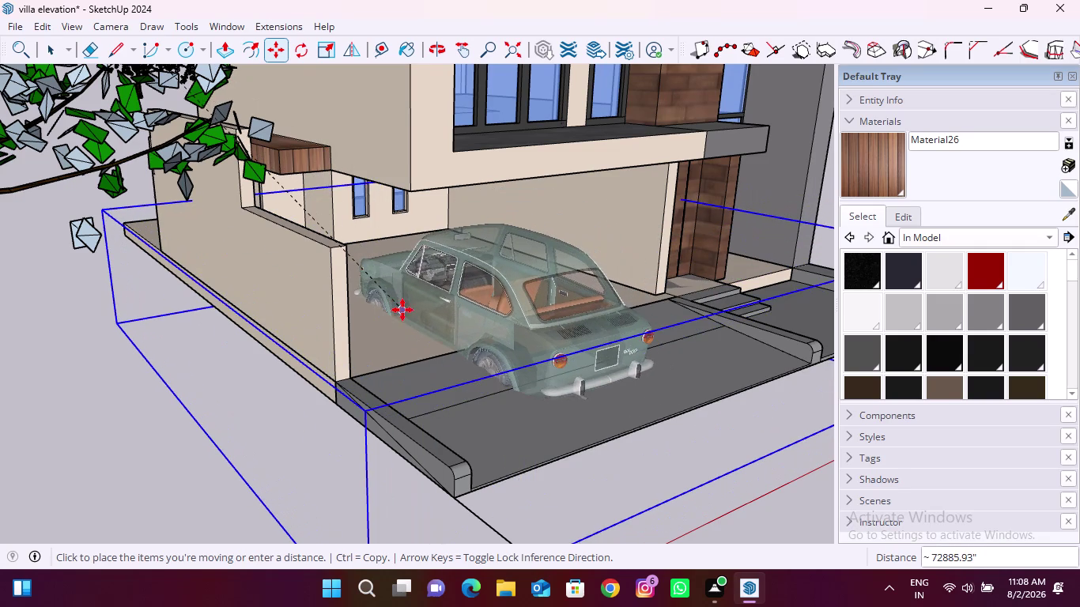
click(403, 310)
scroll(down, 3)
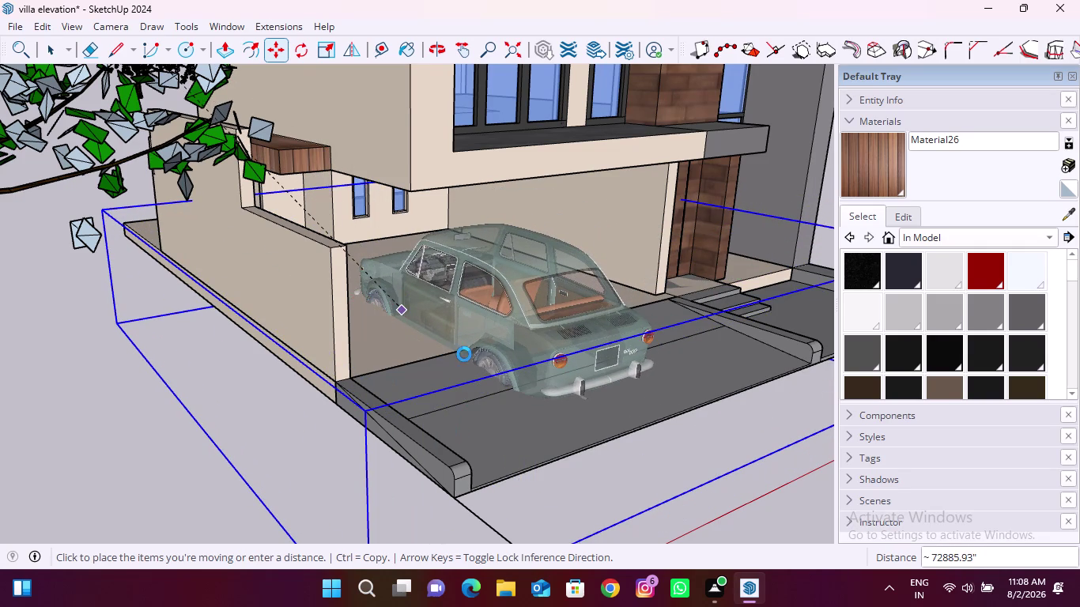